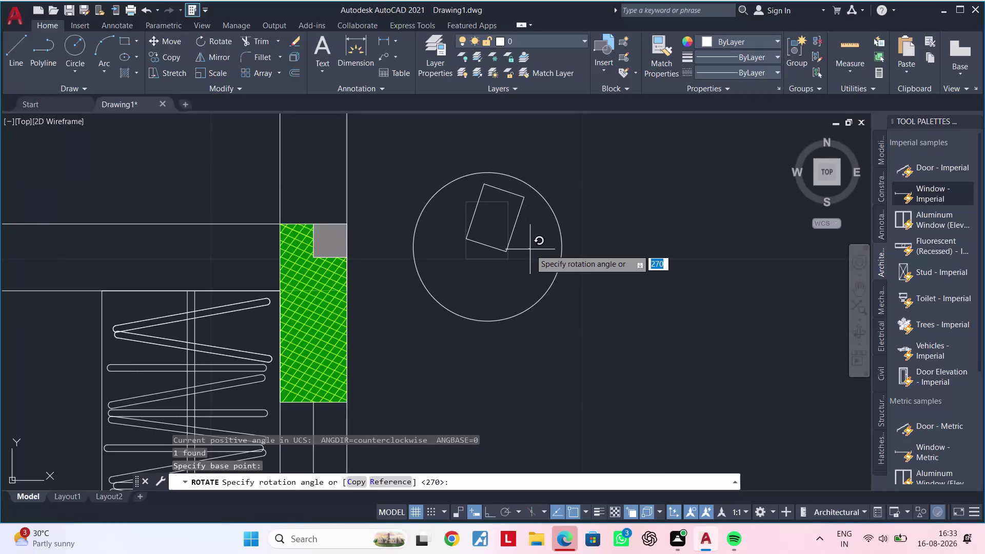
Rotate the small rectangle 270° and move it toward the circle's centre.
click(530, 249)
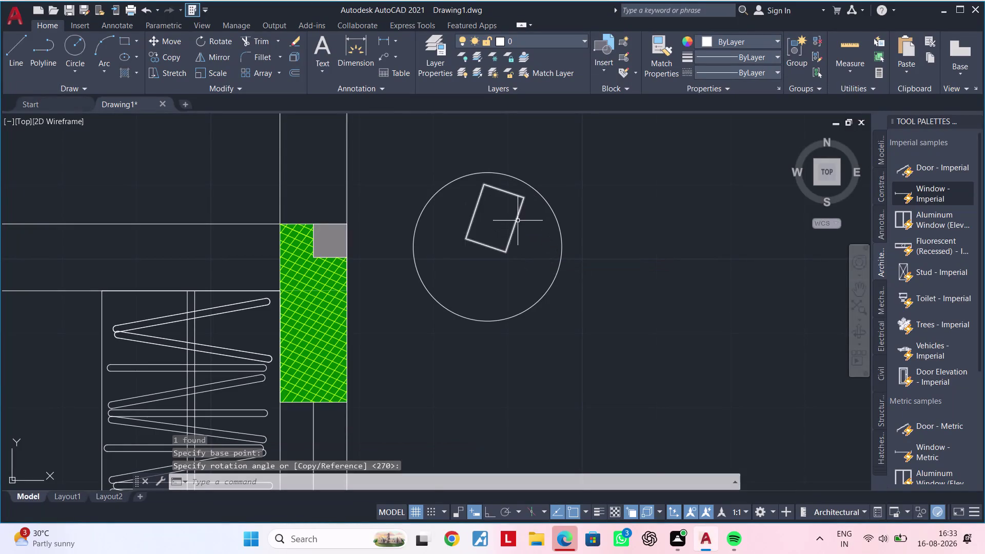
click(518, 220)
text(m)
key(space)
click(522, 244)
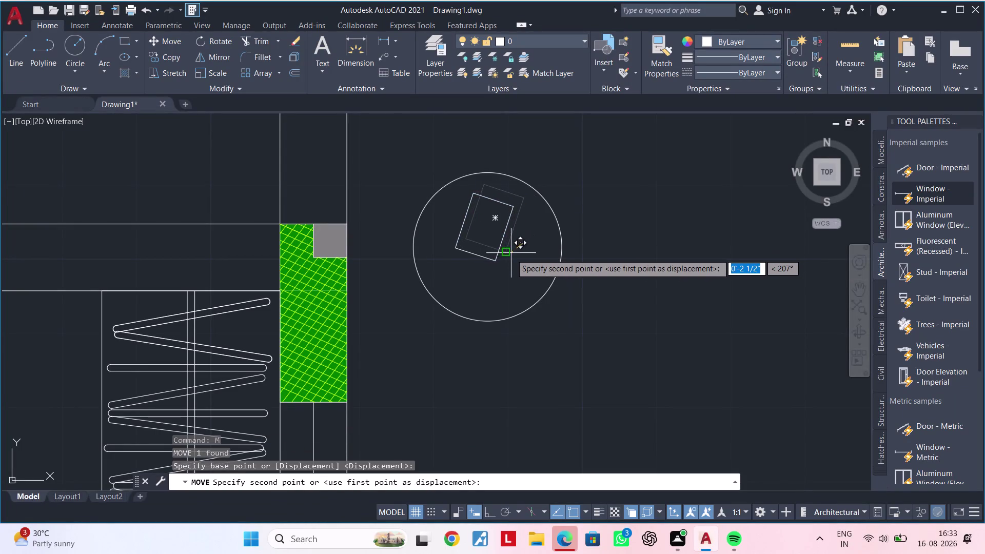
click(509, 258)
key(Escape)
key(Escape)
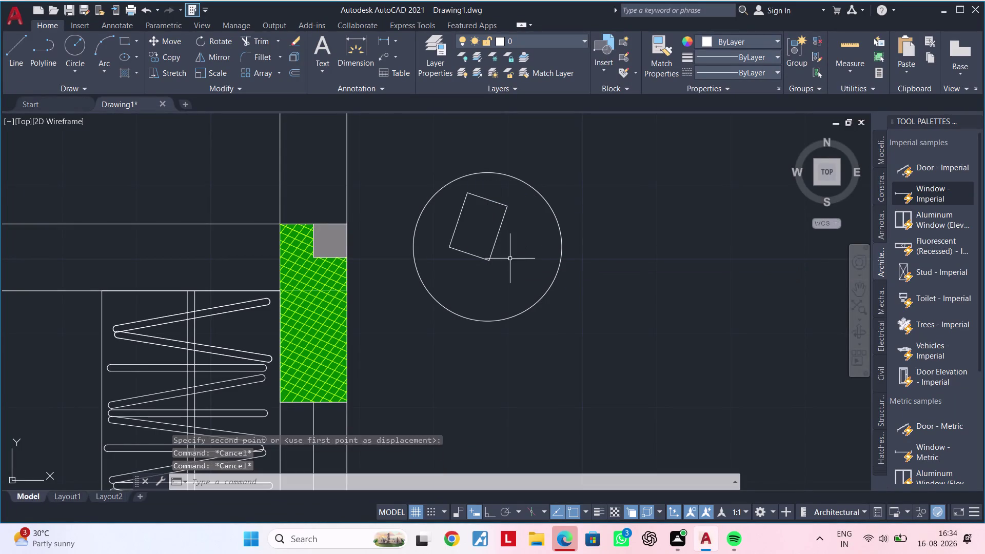
key(Escape)
key(Escape)
key(Escape)
Move the tilted rectangle slightly lower inside the circle.
middle_drag(511, 258, 498, 309)
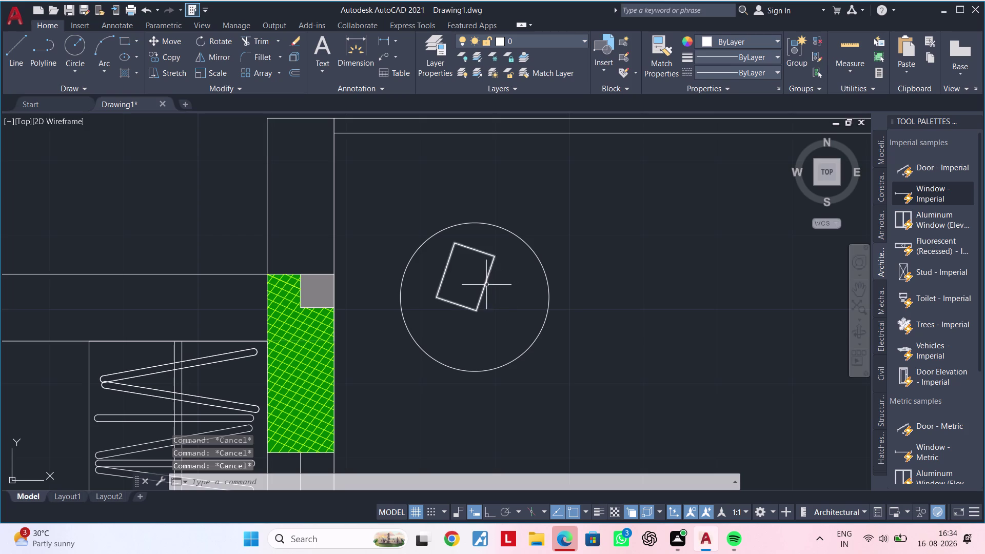
click(487, 285)
key(n)
key(Escape)
key(Escape)
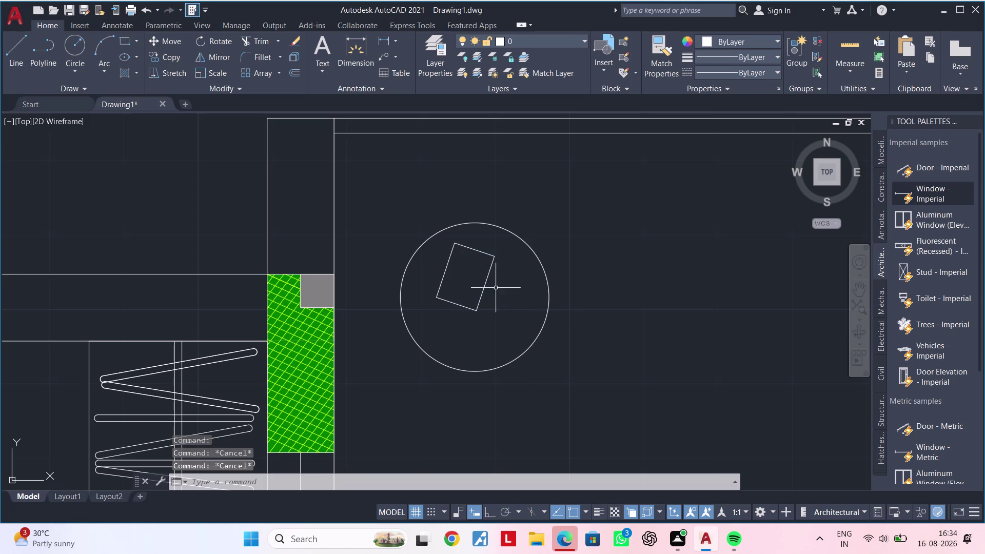
click(485, 287)
text(m)
key(space)
click(502, 298)
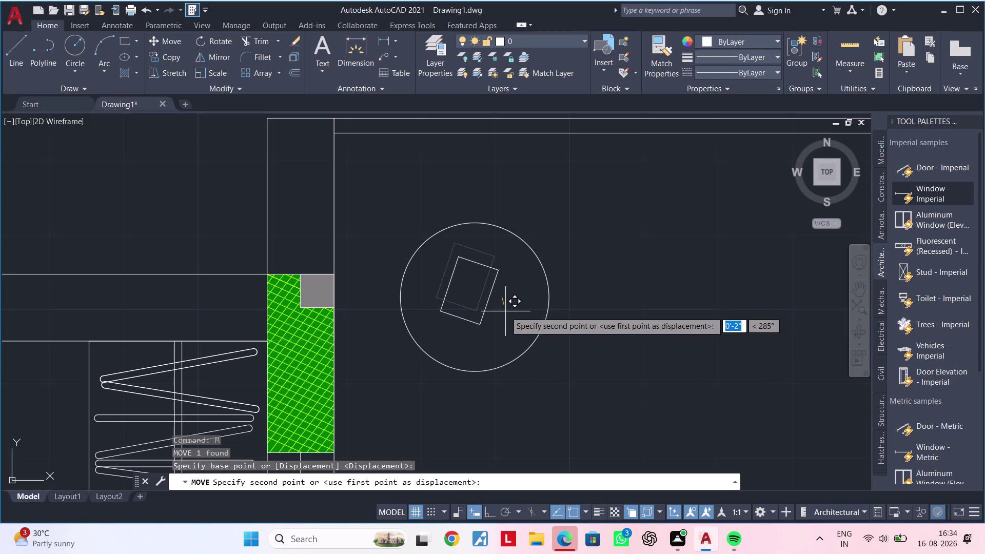
click(505, 312)
key(Escape)
key(Escape)
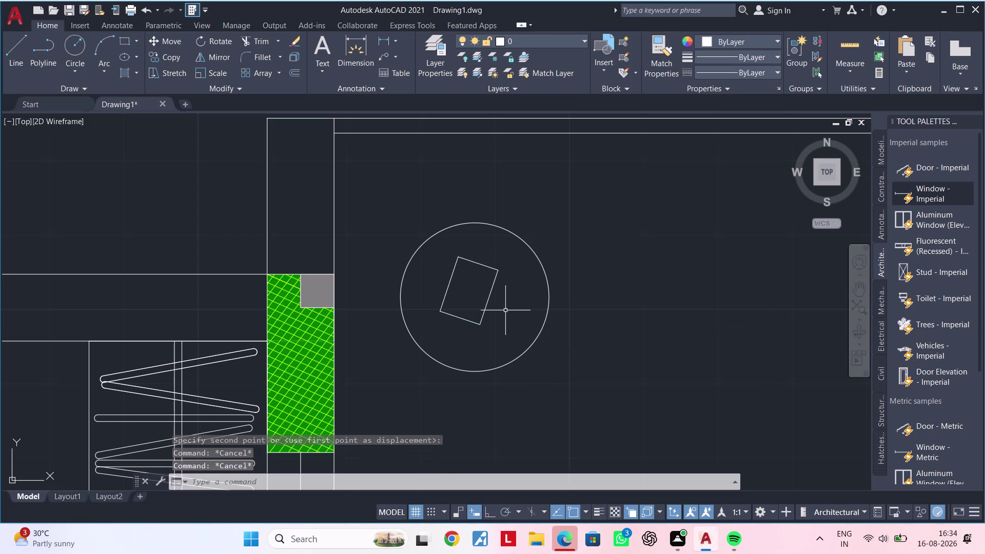
Draw a vertical line from the circle's top down to the rectangle.
key(l)
key(space)
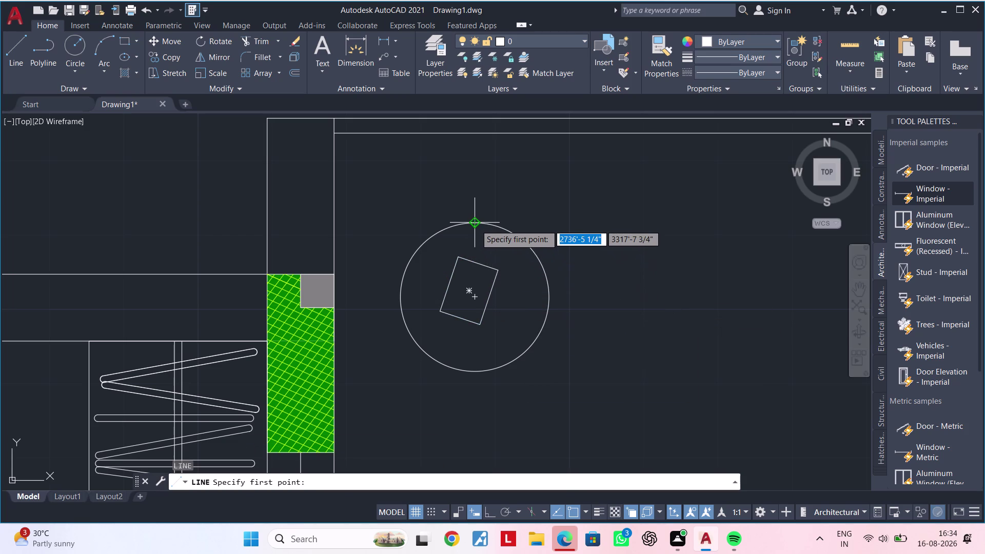
click(475, 226)
click(474, 259)
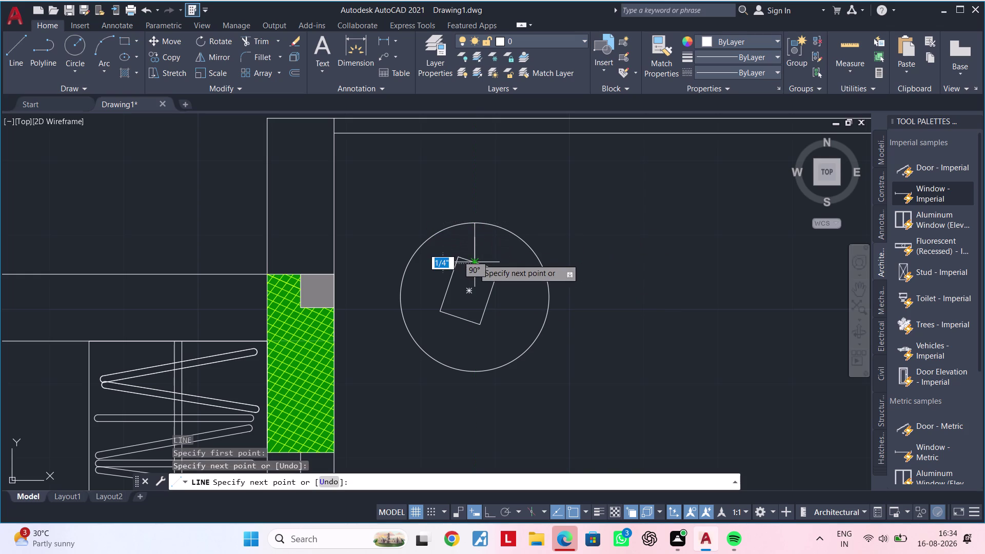
key(Escape)
Draw a slanted line from the circle's upper left to the rectangle.
key(Escape)
key(space)
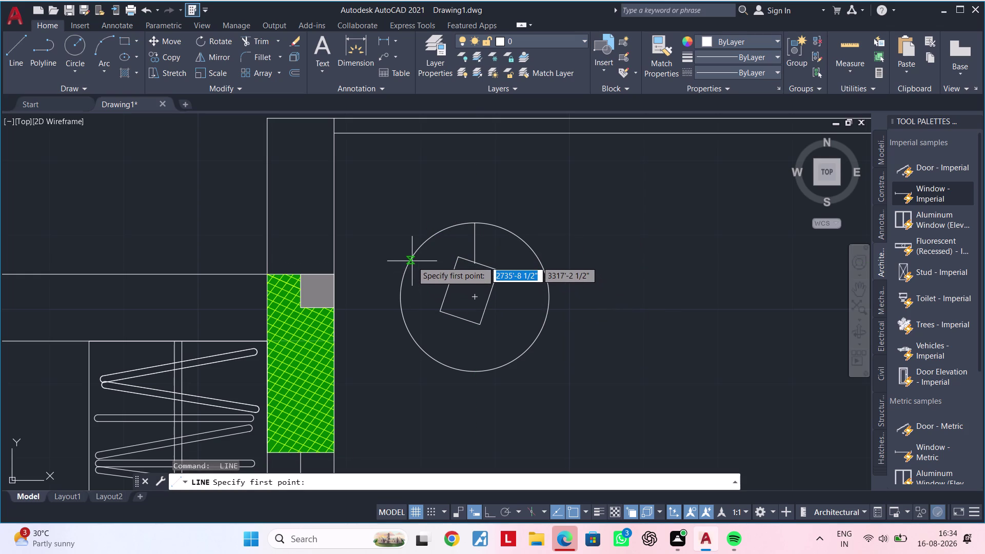
click(412, 261)
click(448, 281)
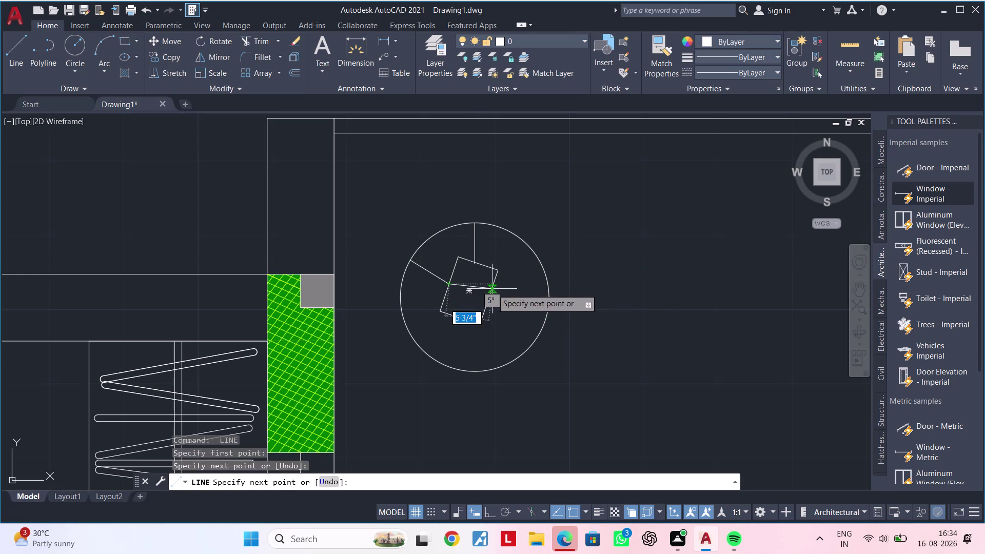
key(Escape)
key(Escape)
key(Escape)
key(Escape)
key(Escape)
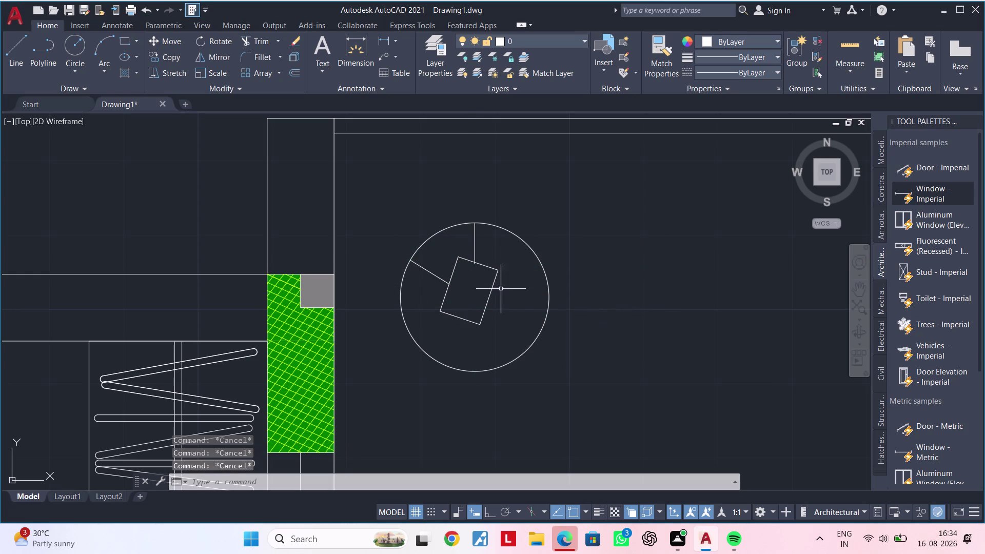
scroll(up, 3)
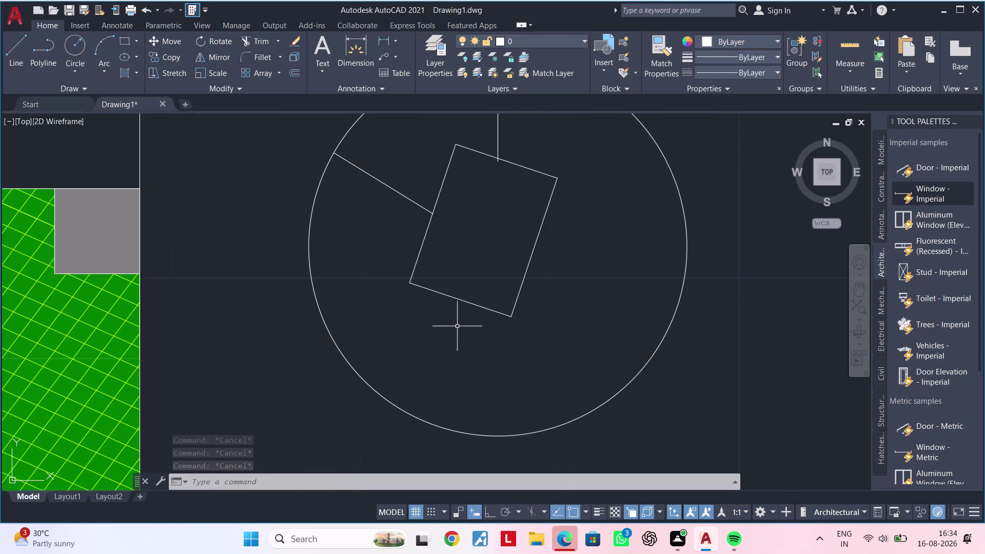
scroll(down, 3)
middle_drag(458, 348, 458, 364)
key(Escape)
key(Escape)
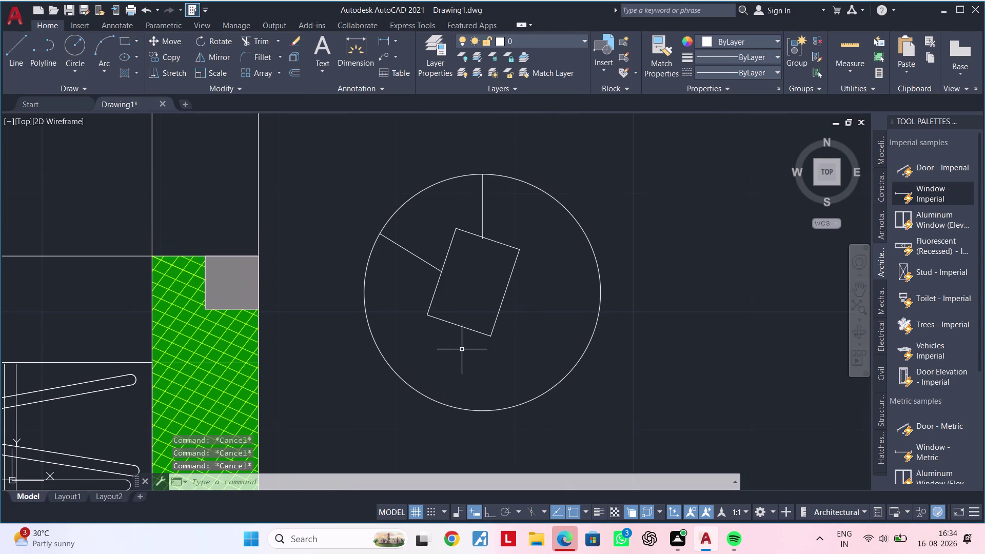
key(s)
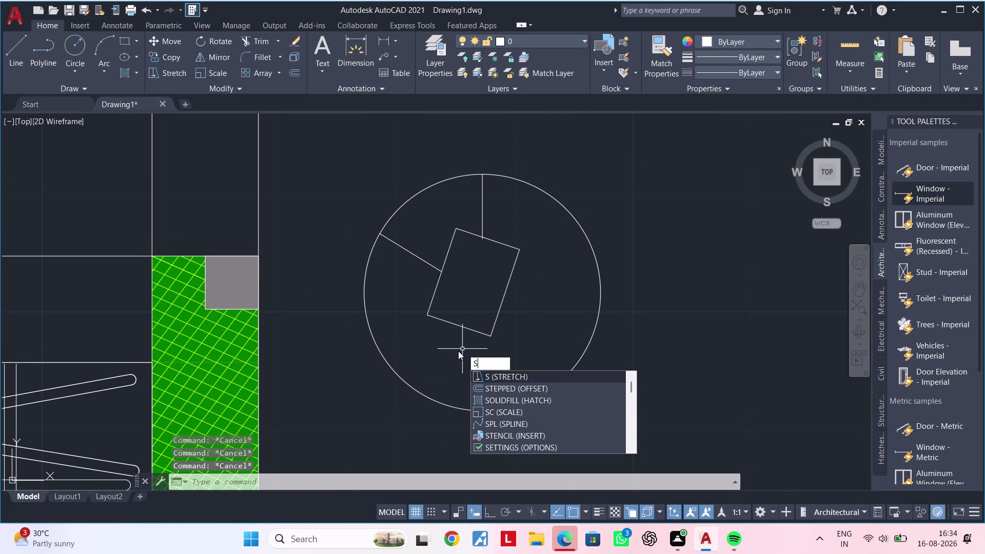
key(p)
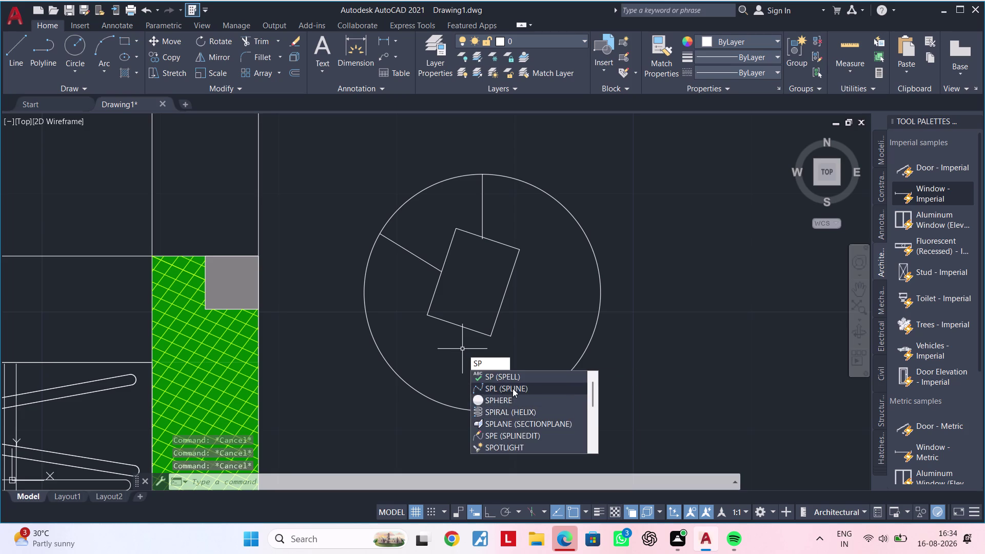
click(513, 388)
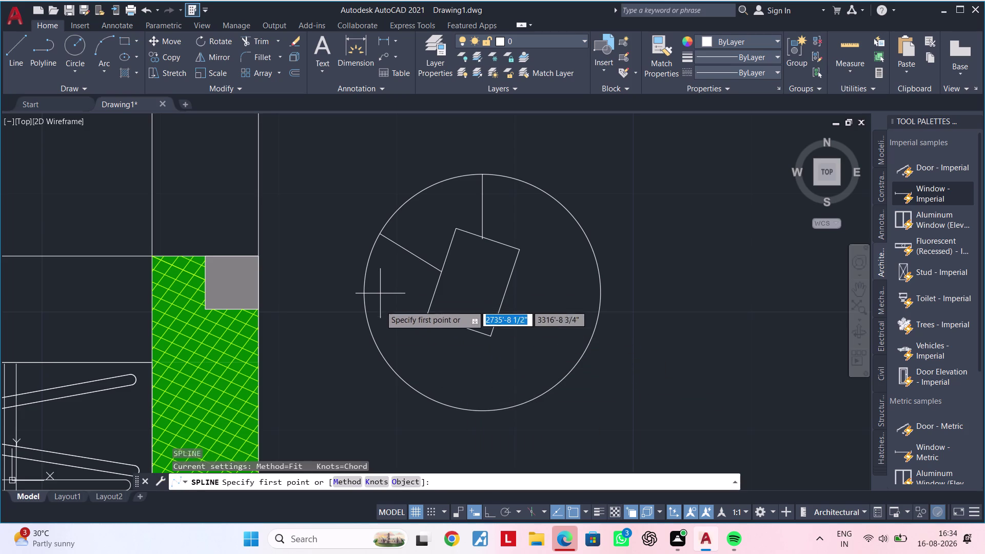
click(387, 388)
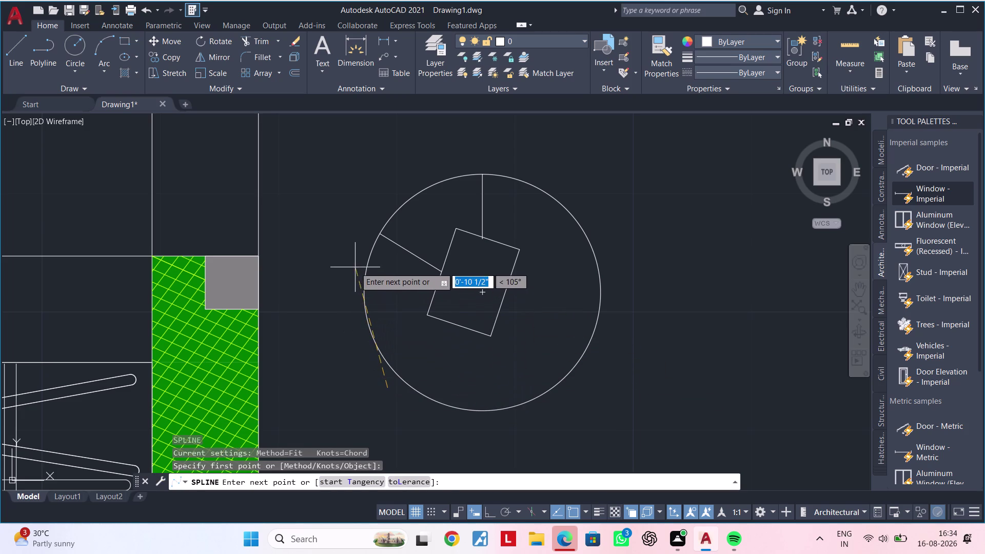
click(355, 268)
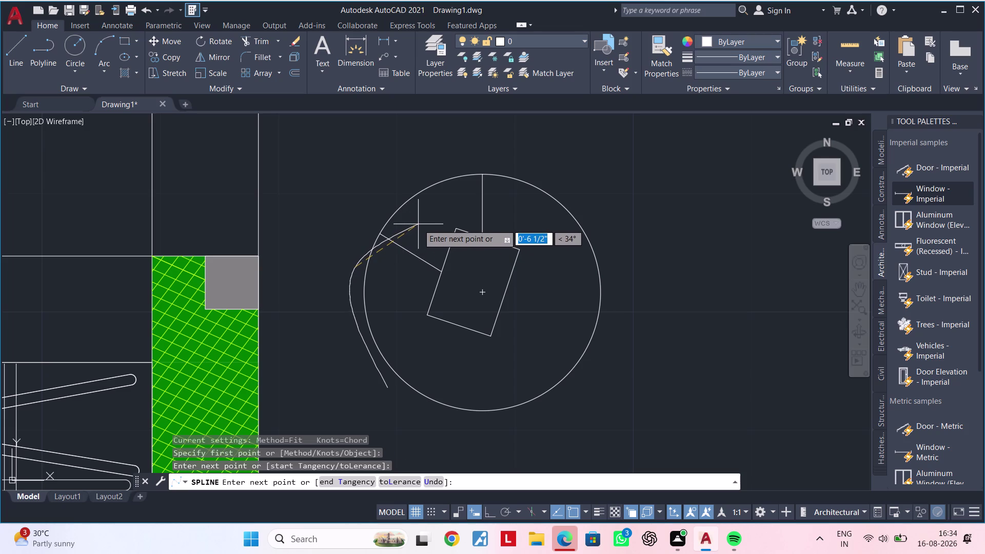
click(418, 224)
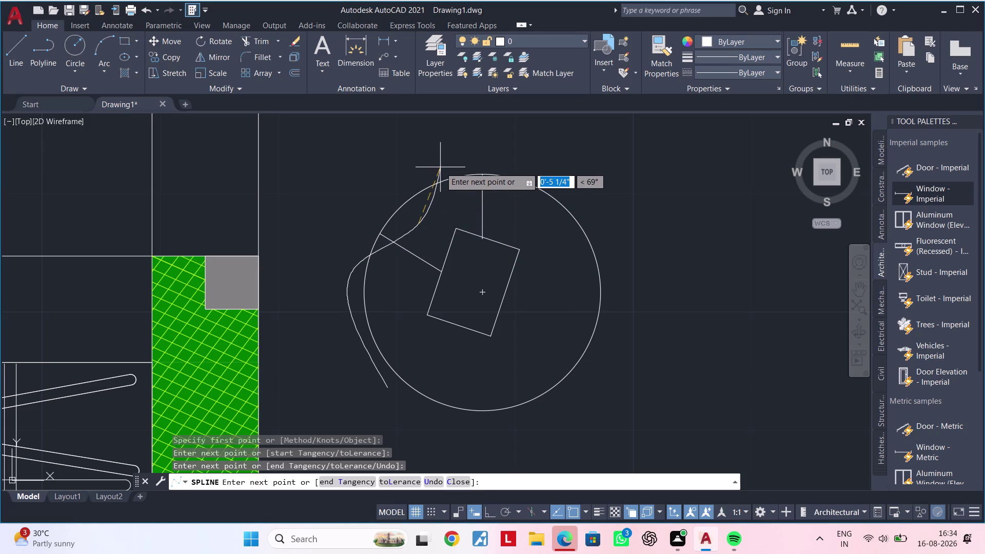
click(440, 167)
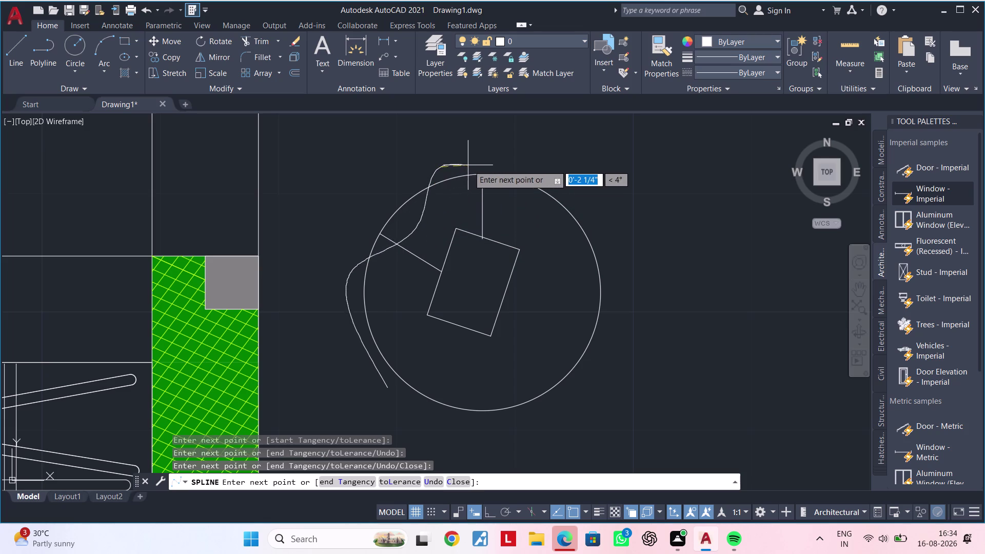
click(510, 170)
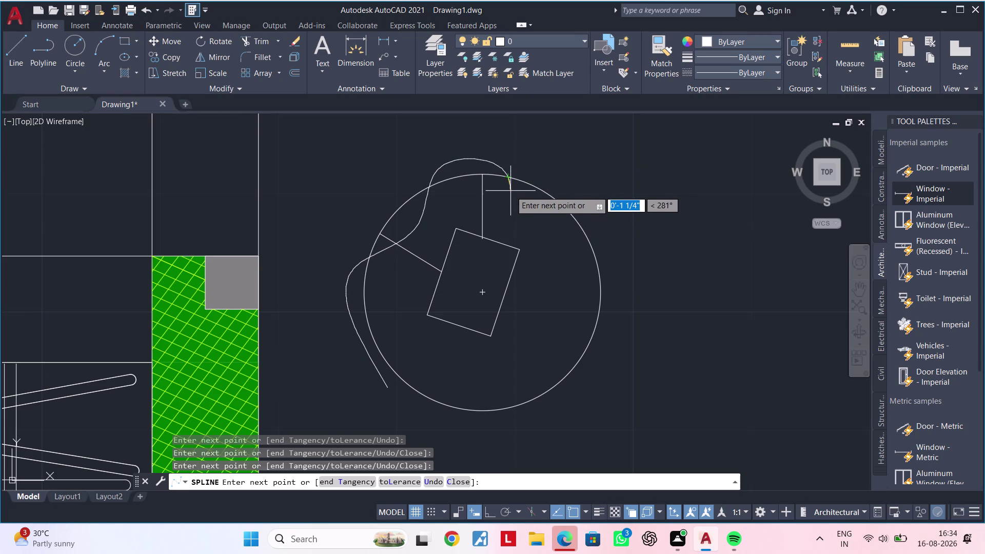
click(510, 189)
key(Escape)
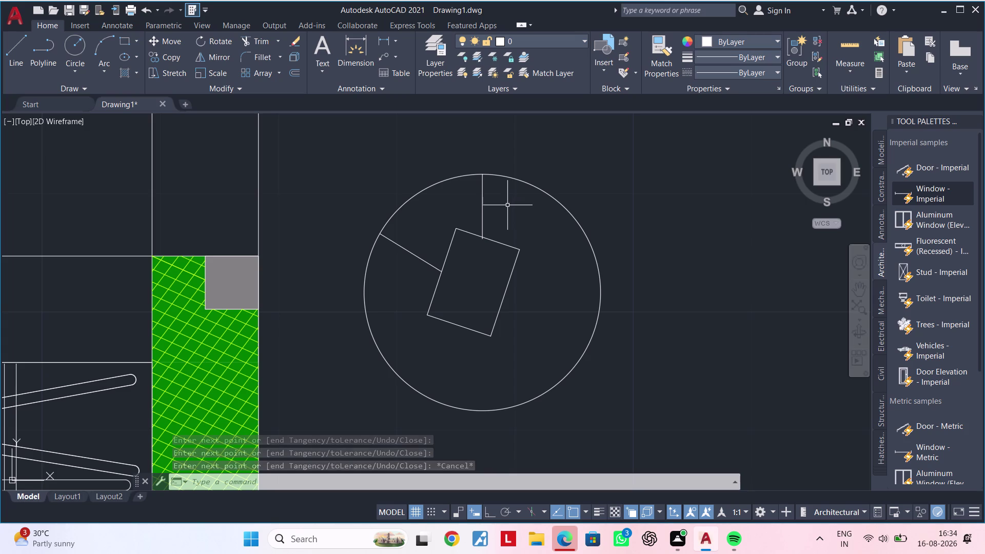
key(Escape)
key(Escape)
Start a spline below the circle and run it up the circle's left side.
key(Escape)
key(s)
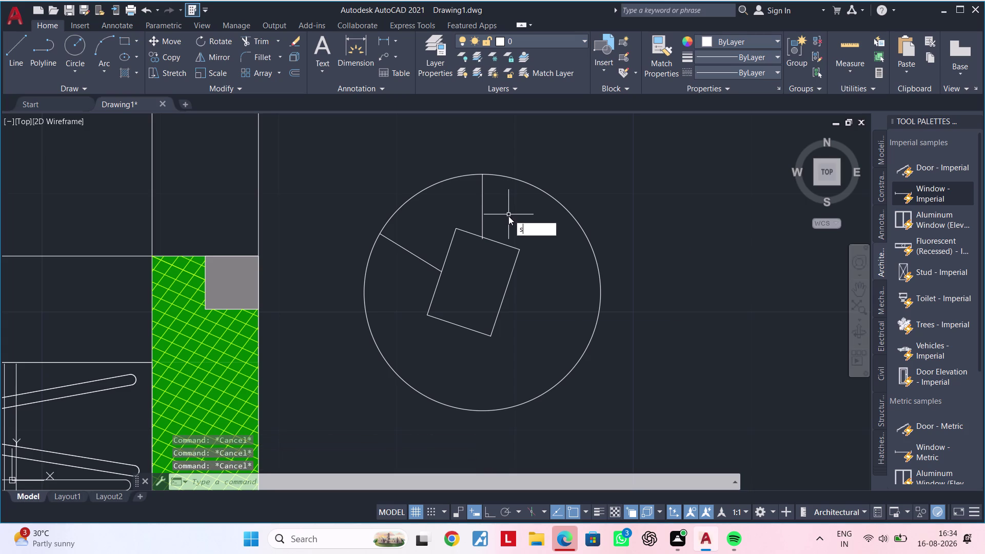
key(p)
click(530, 253)
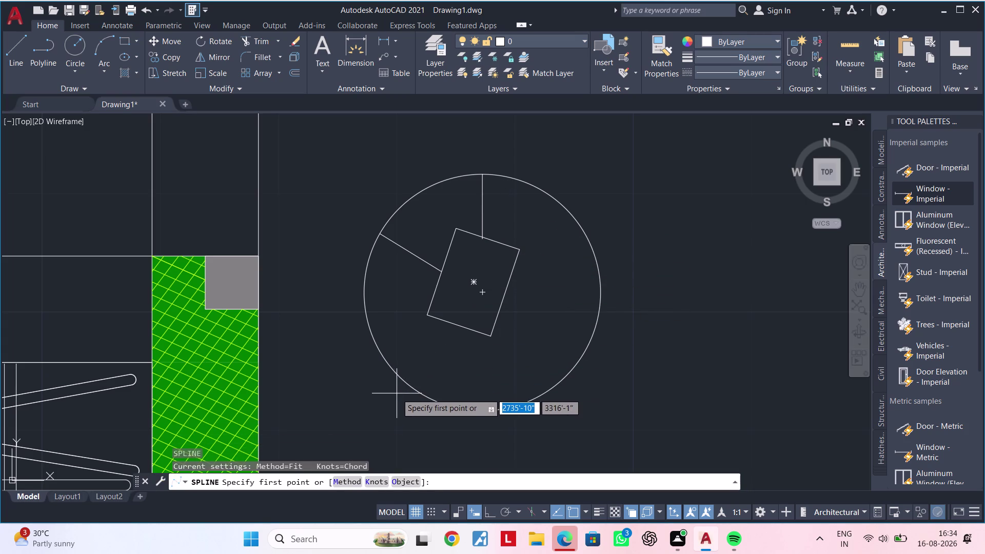
click(398, 393)
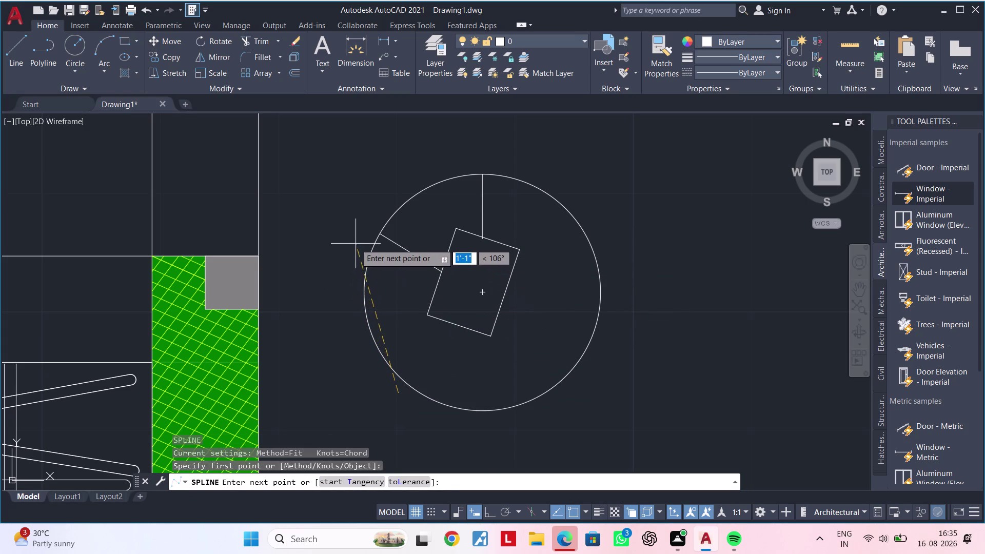
click(356, 244)
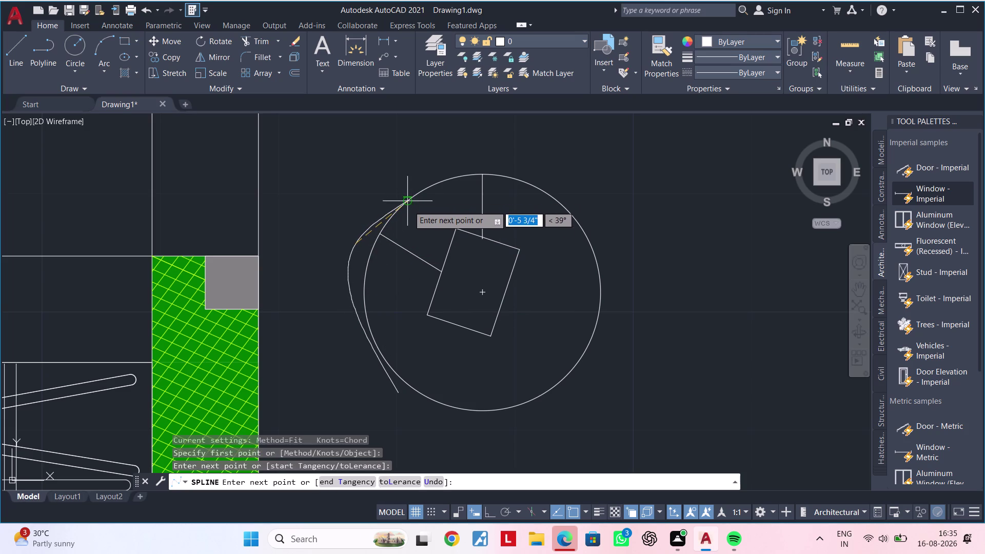
click(409, 214)
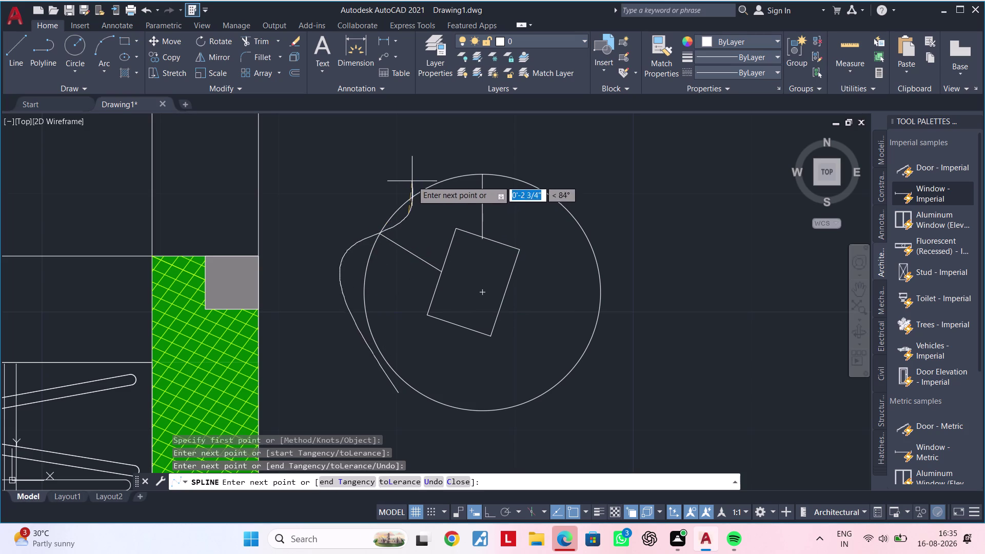
click(415, 169)
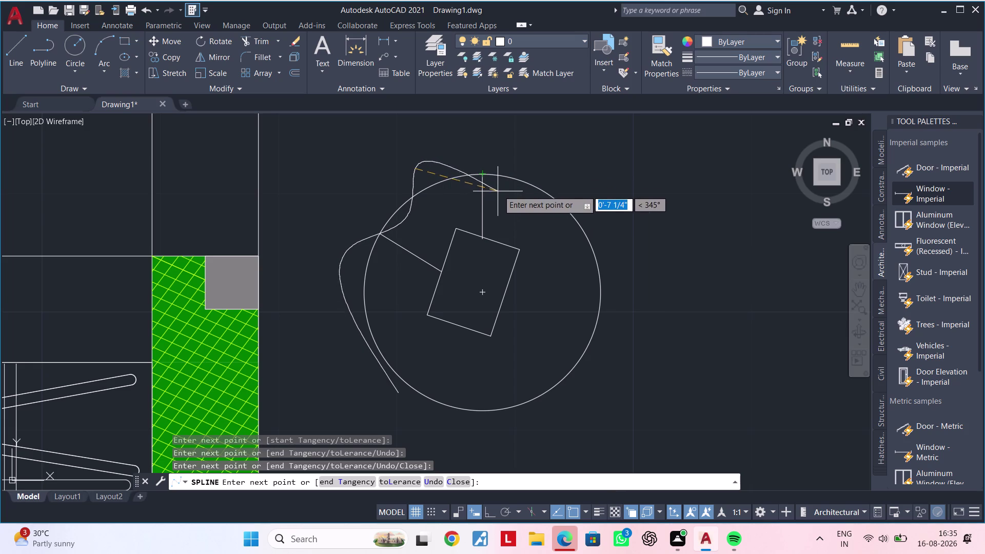
Continue the spline across the circle's top to the upper right and finish it.
click(506, 196)
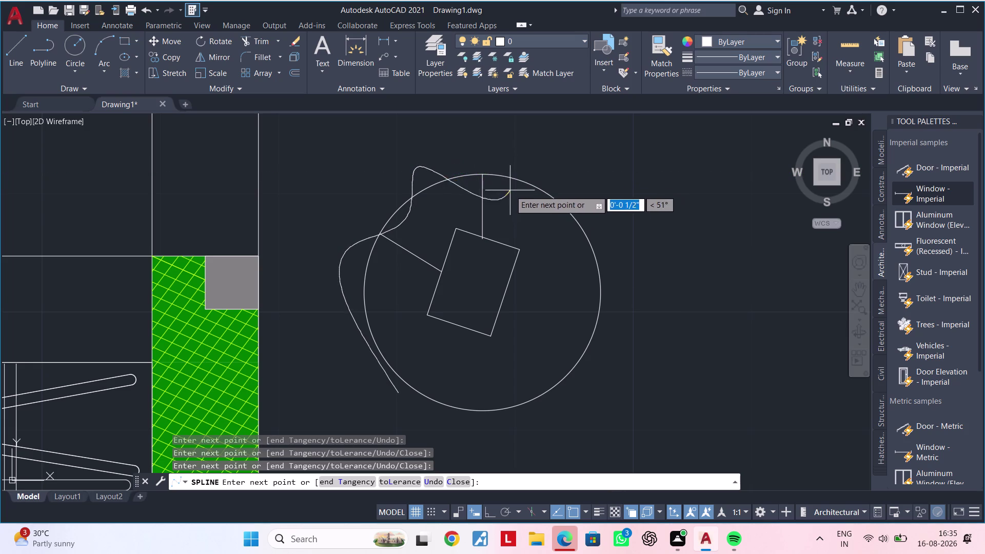
click(543, 179)
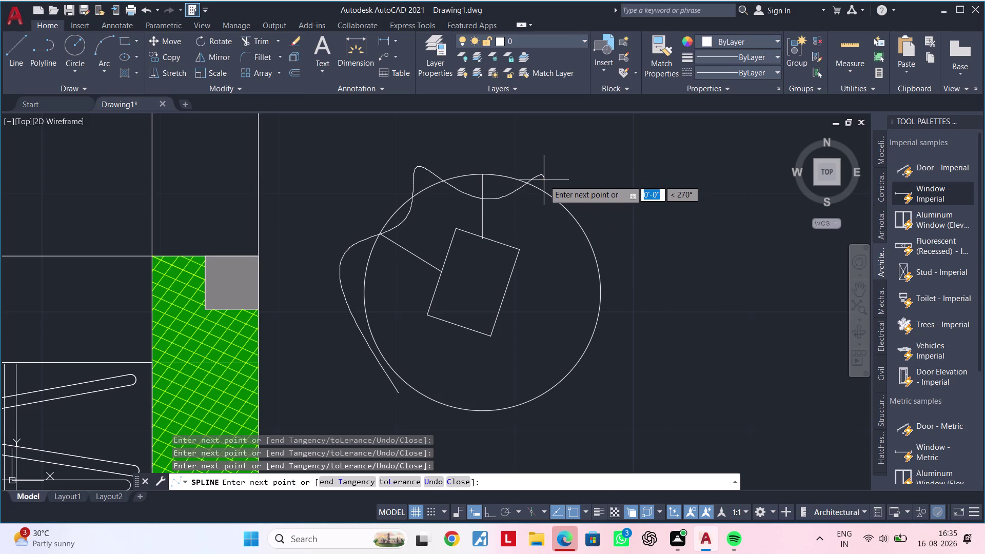
key(Return)
key(Escape)
key(Escape)
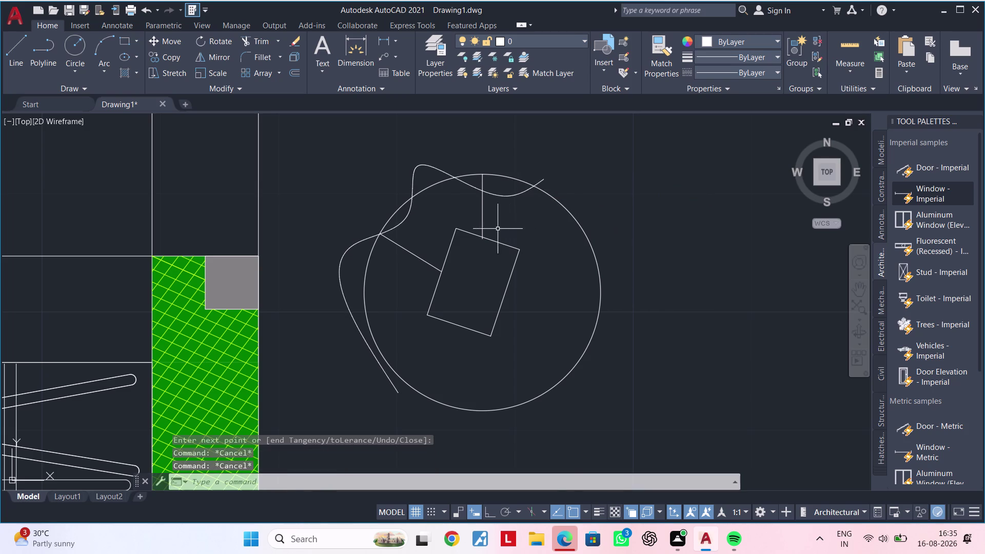
scroll(down, 3)
Select the spline and drag its bottom end point onto the circle.
middle_drag(471, 237, 458, 246)
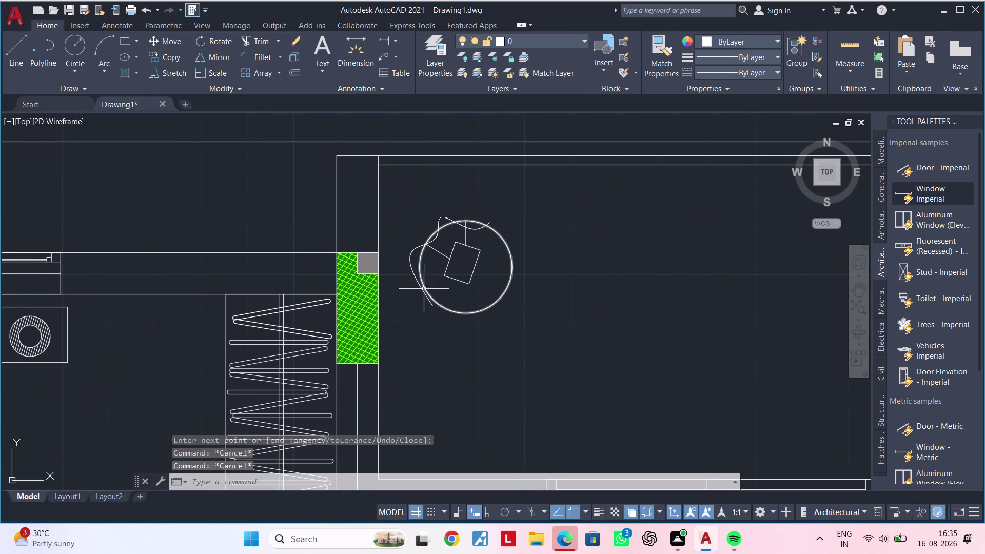
scroll(up, 3)
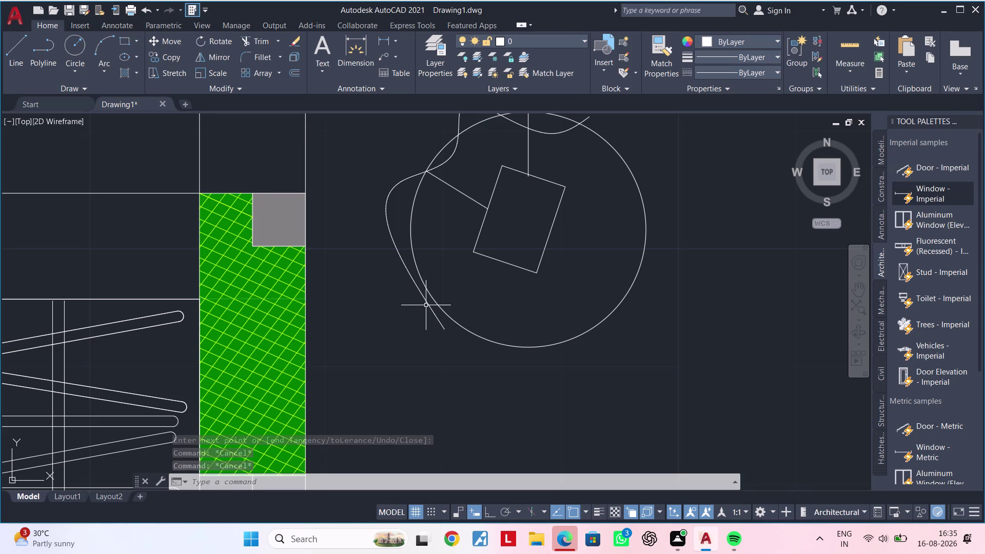
scroll(up, 3)
click(457, 349)
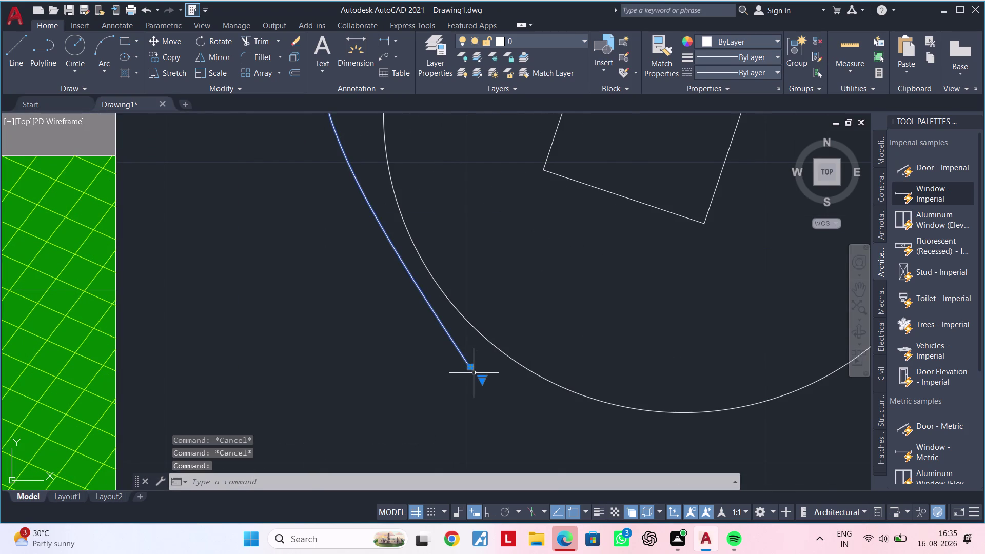
click(473, 370)
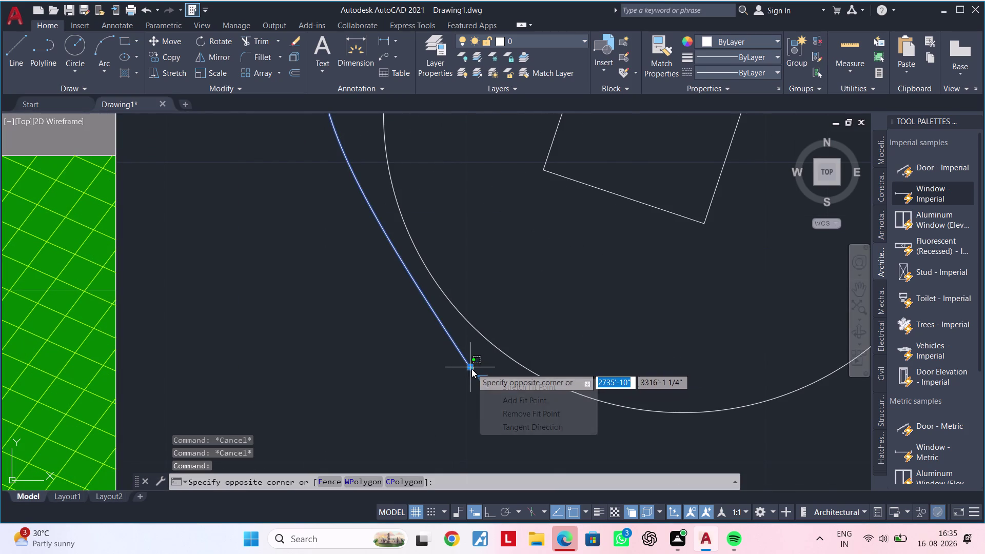
click(472, 369)
click(484, 380)
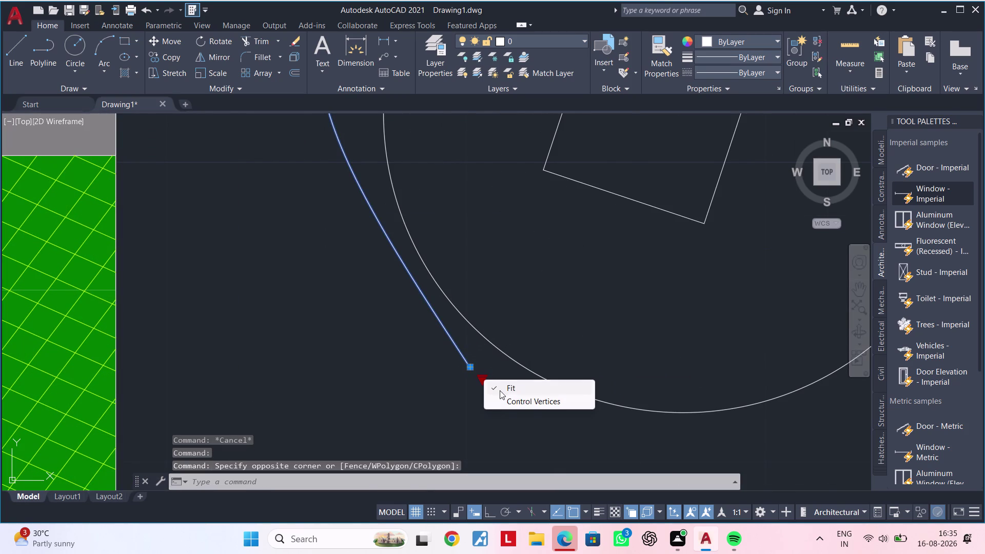
click(478, 367)
drag(469, 367, 487, 347)
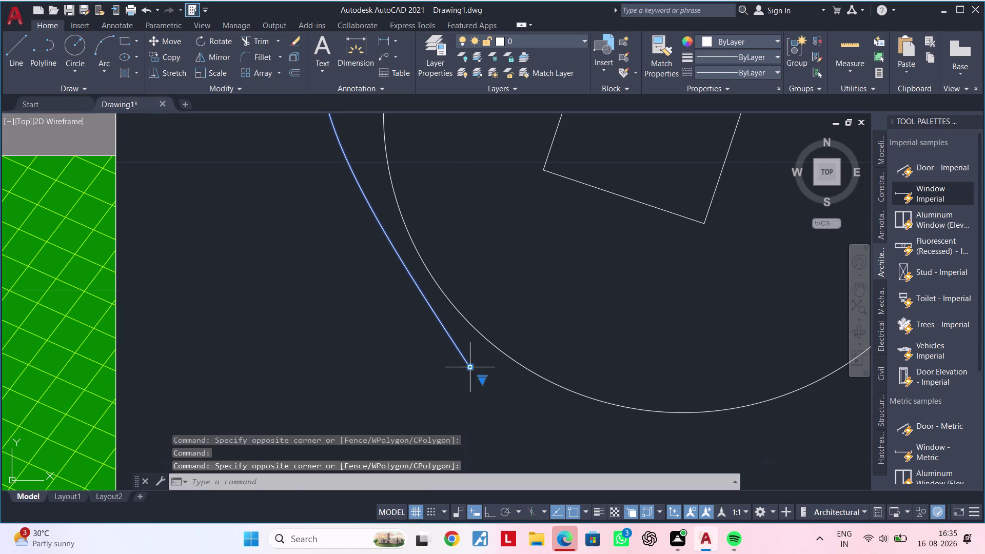
drag(470, 370, 489, 352)
click(489, 352)
scroll(down, 3)
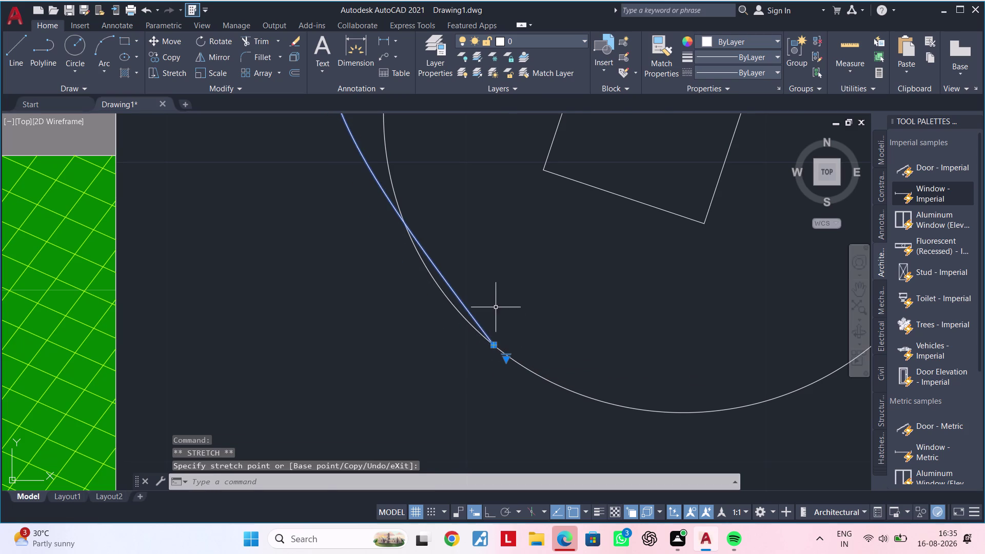
scroll(down, 3)
middle_drag(497, 297, 483, 358)
Move the spline's left and upper-left fit points onto the circle's edge.
click(430, 242)
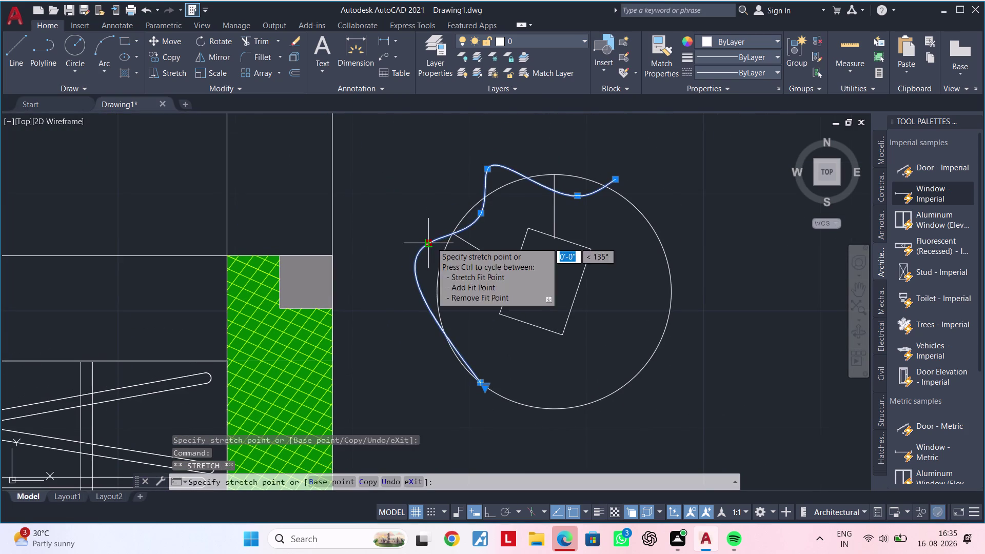
click(414, 289)
middle_drag(458, 286, 456, 314)
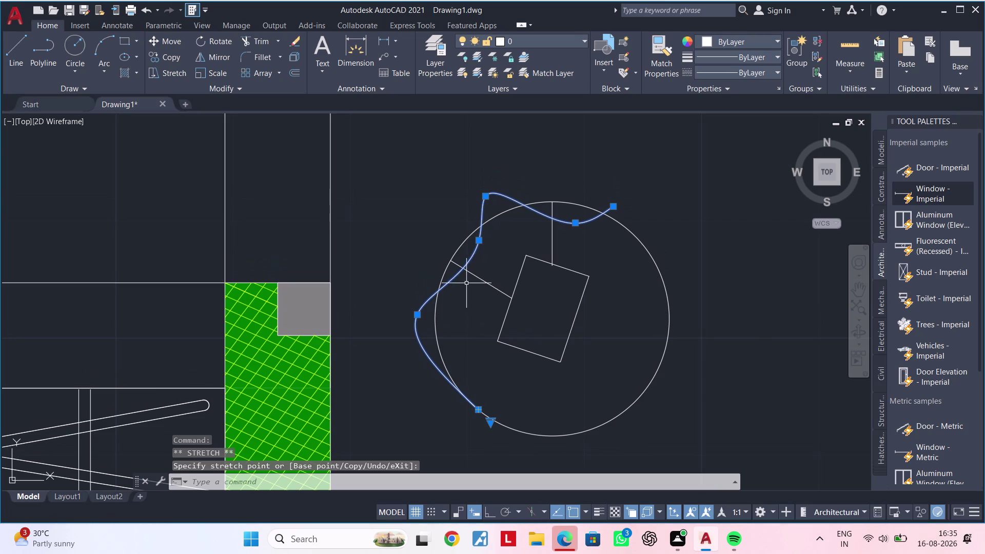
scroll(up, 3)
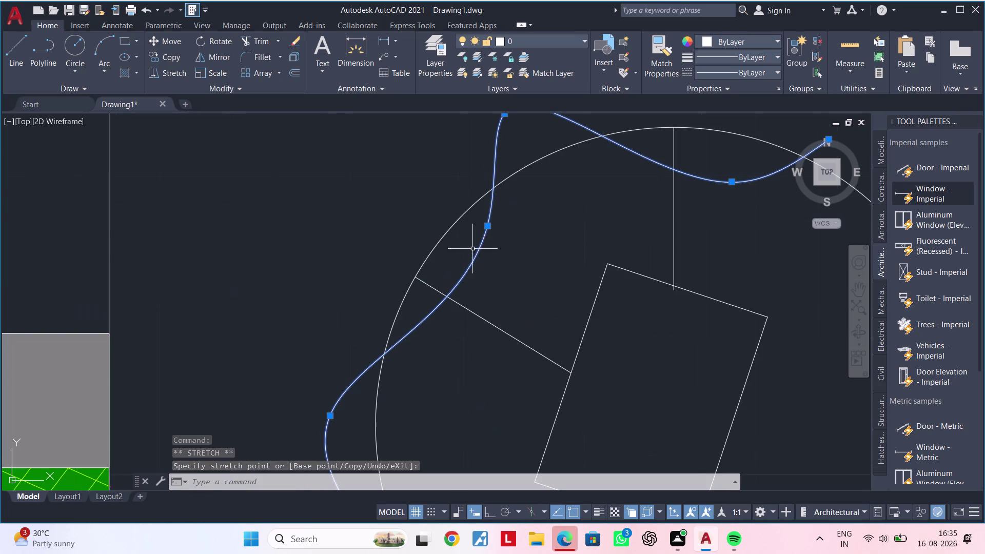
click(488, 228)
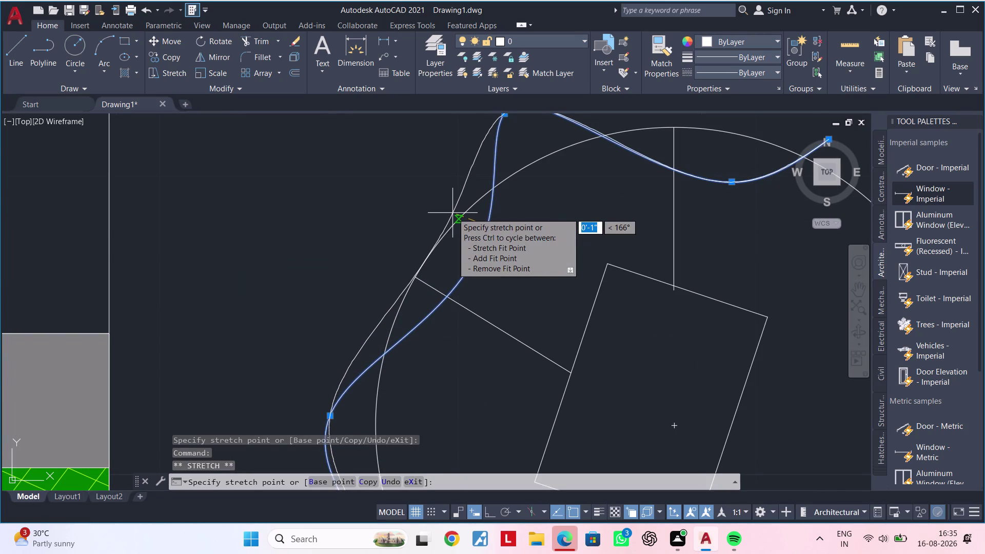
click(453, 213)
scroll(down, 3)
middle_drag(502, 237, 503, 263)
middle_drag(500, 259, 480, 282)
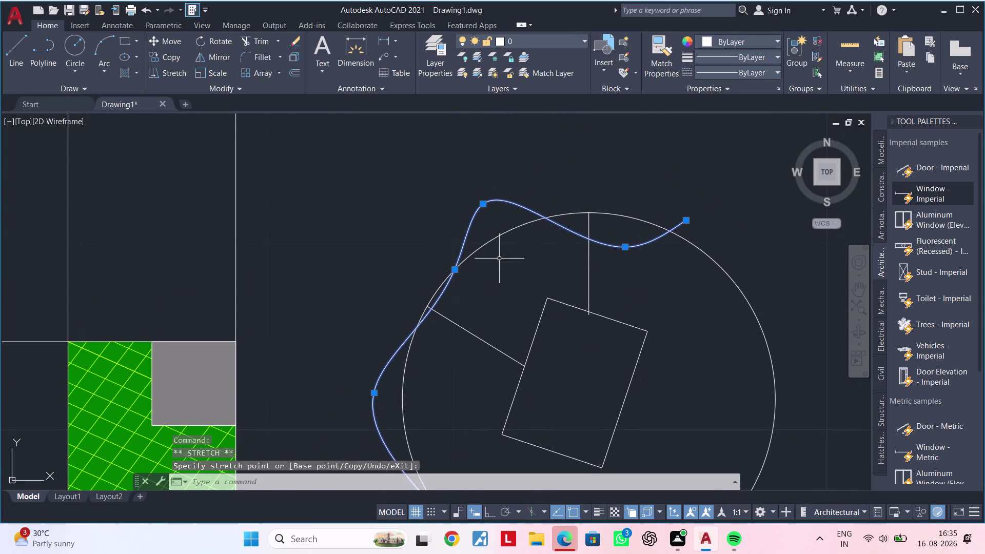
Lower the top fit point, raise the right dip, and set the right end on the circle.
click(484, 204)
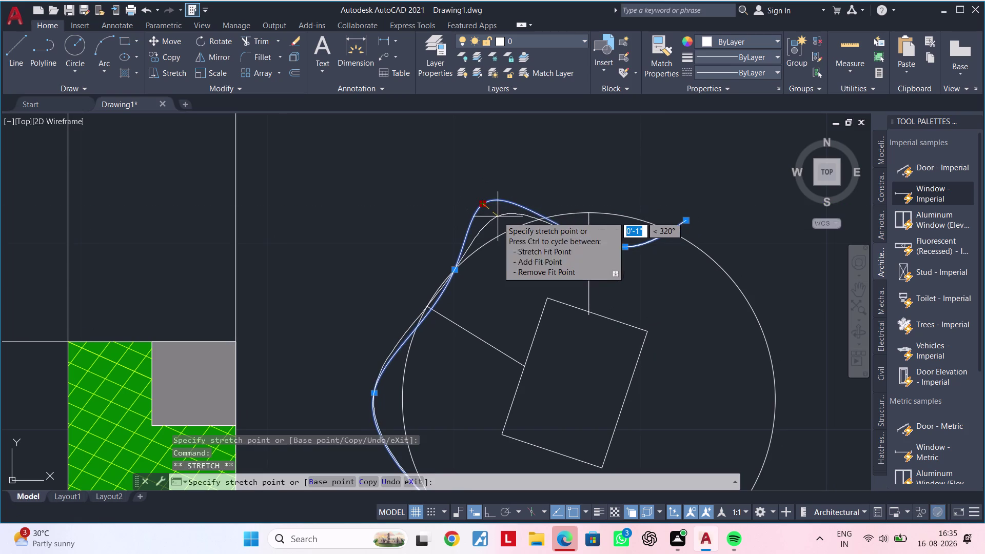
click(500, 221)
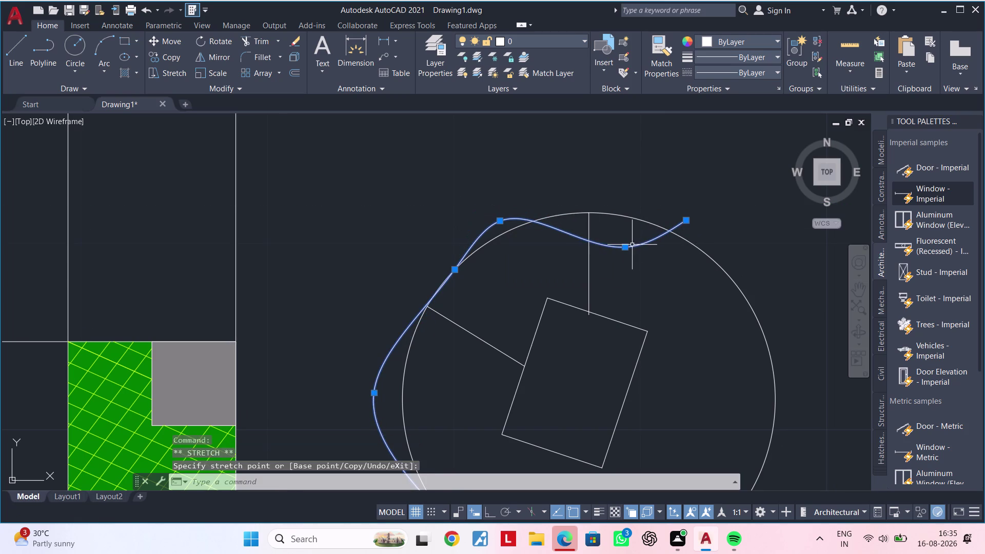
click(622, 245)
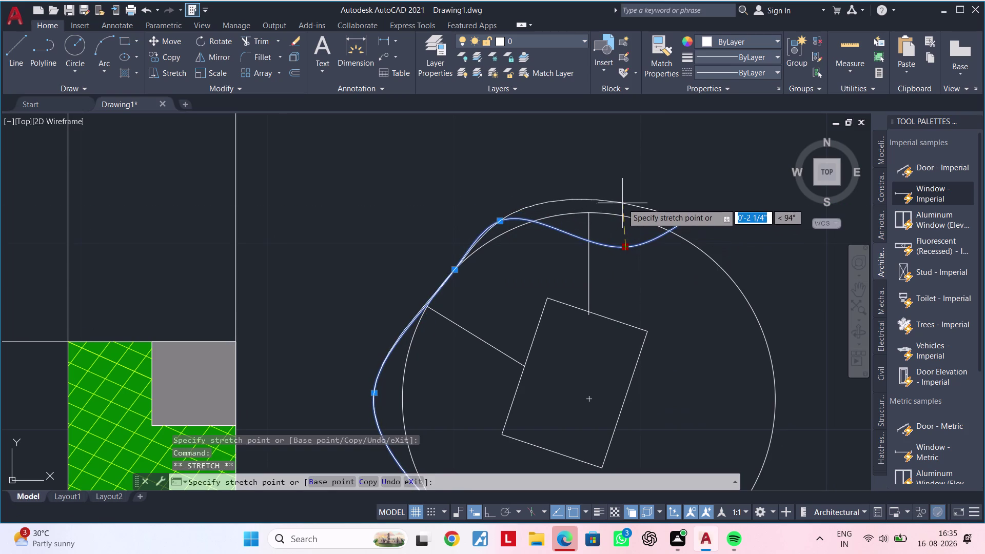
click(622, 201)
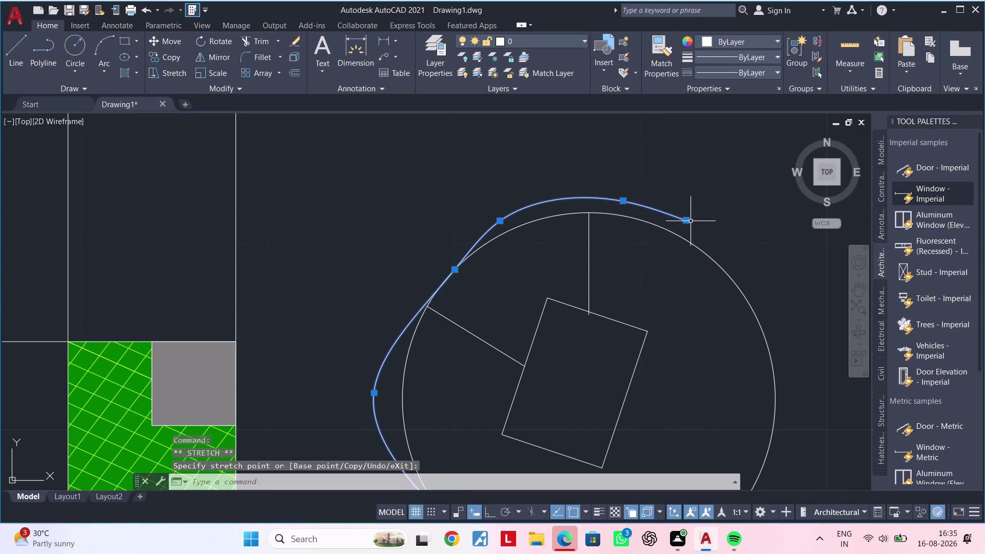
click(686, 220)
click(679, 233)
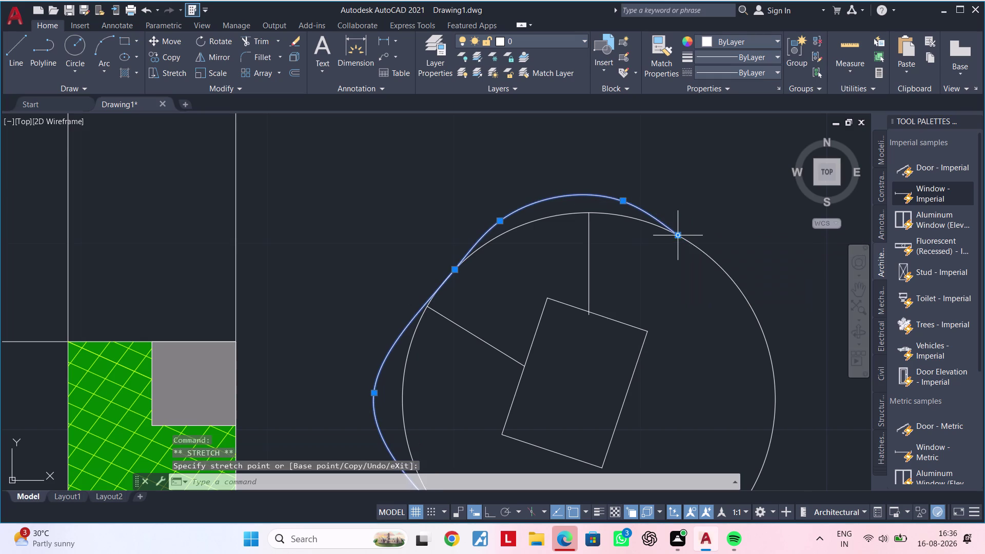
scroll(down, 3)
middle_drag(669, 252, 726, 231)
scroll(down, 3)
middle_drag(702, 249, 647, 228)
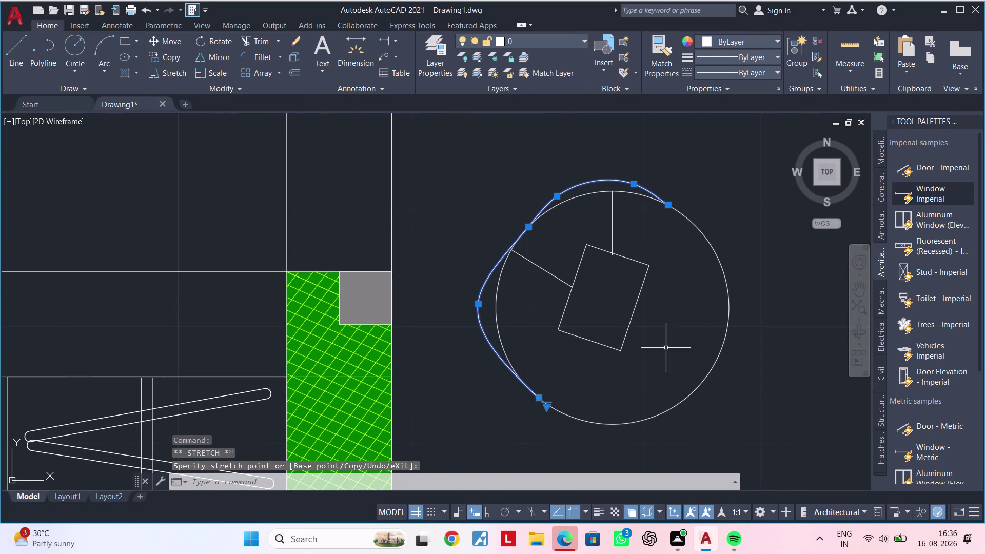
Check the reshaped spline within the room and deselect it.
click(479, 303)
click(484, 306)
scroll(up, 3)
scroll(down, 3)
middle_drag(554, 363, 520, 373)
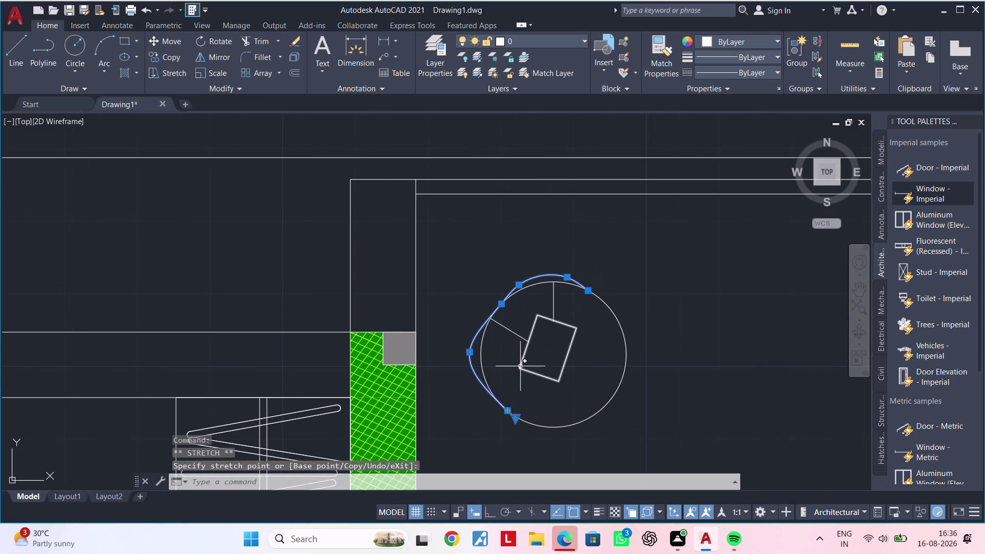
key(Escape)
scroll(down, 3)
middle_drag(534, 375, 492, 335)
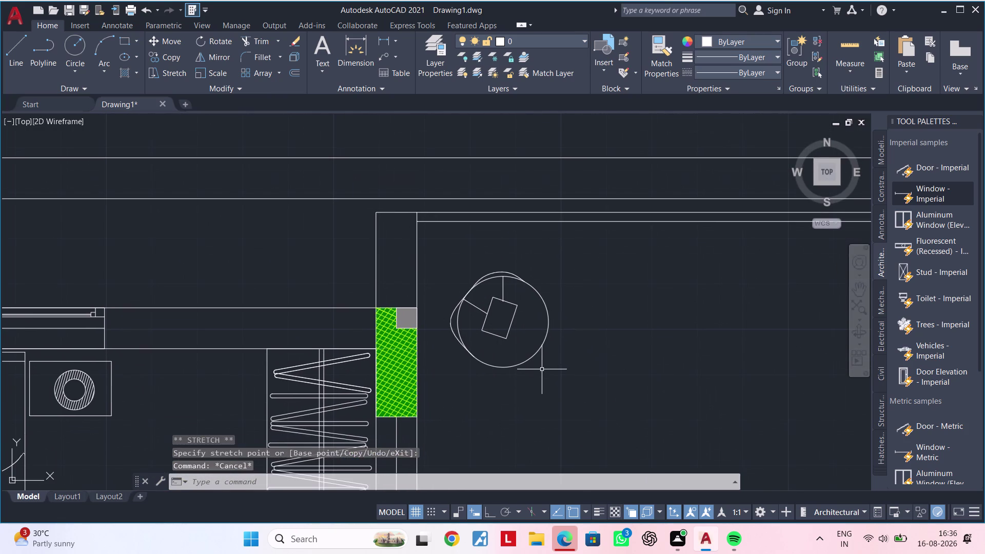
middle_drag(517, 342, 512, 400)
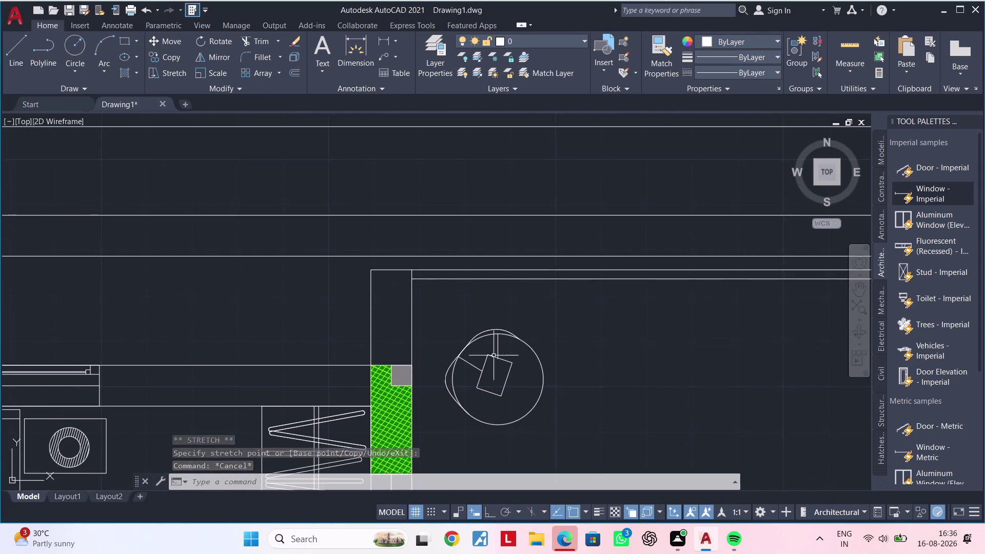
Zoom in on the symbol and cancel the SPELL check triggered by typing SP.
scroll(up, 3)
middle_drag(470, 349, 503, 303)
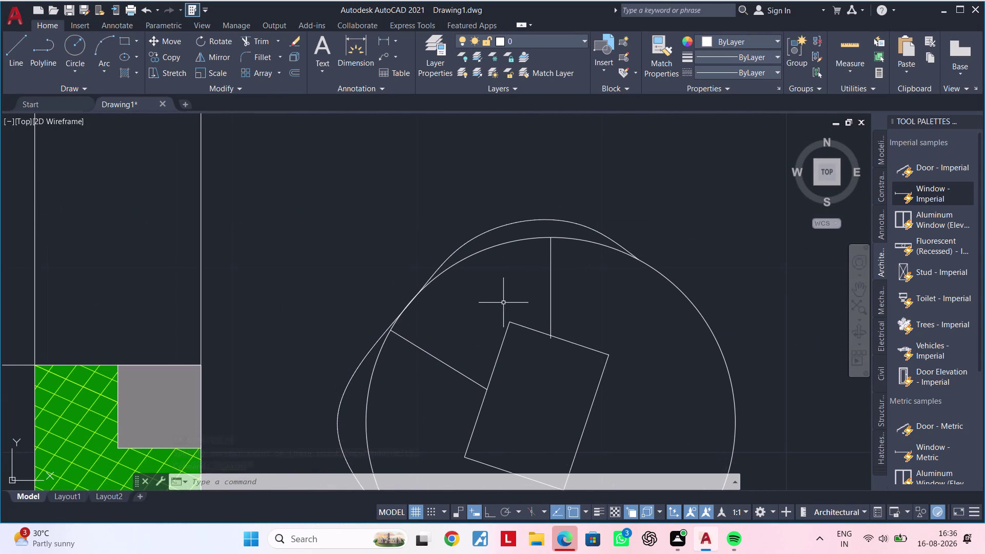
scroll(down, 3)
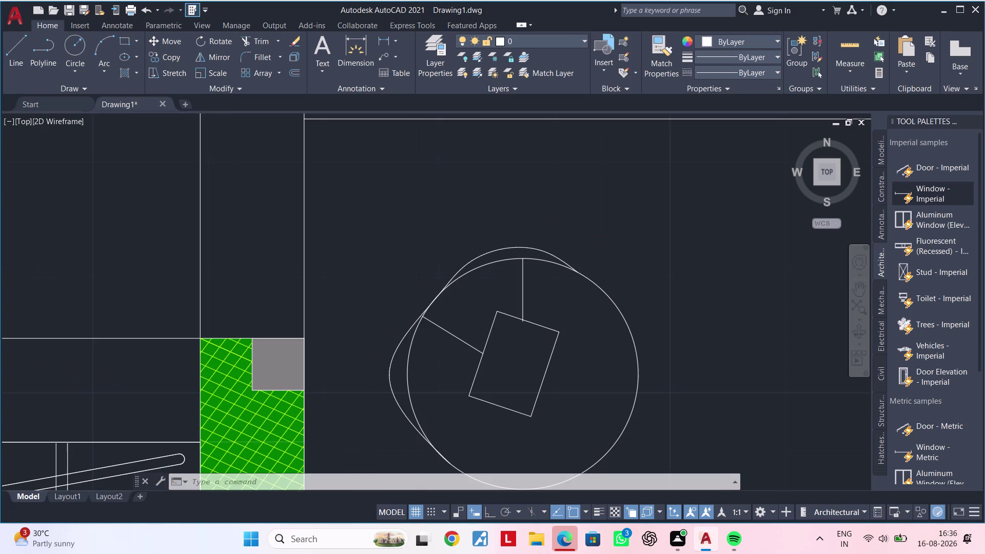
scroll(down, 3)
middle_drag(478, 294, 479, 276)
scroll(up, 3)
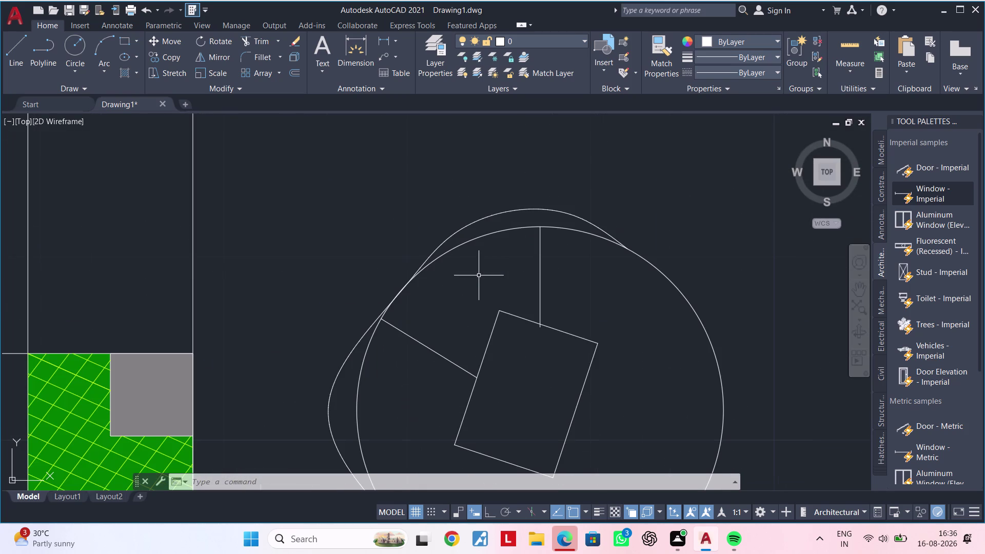
key(s)
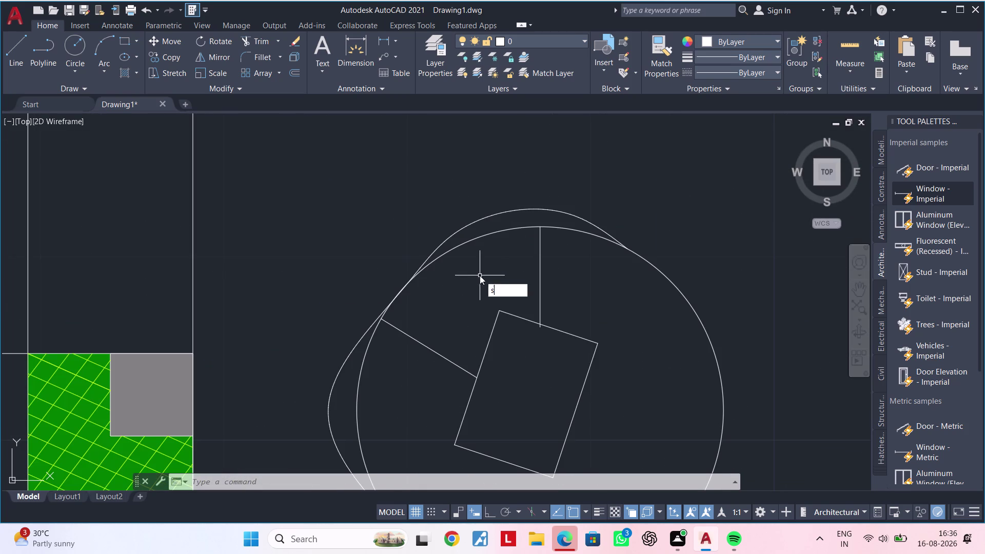
text(p)
key(space)
key(Escape)
key(Escape)
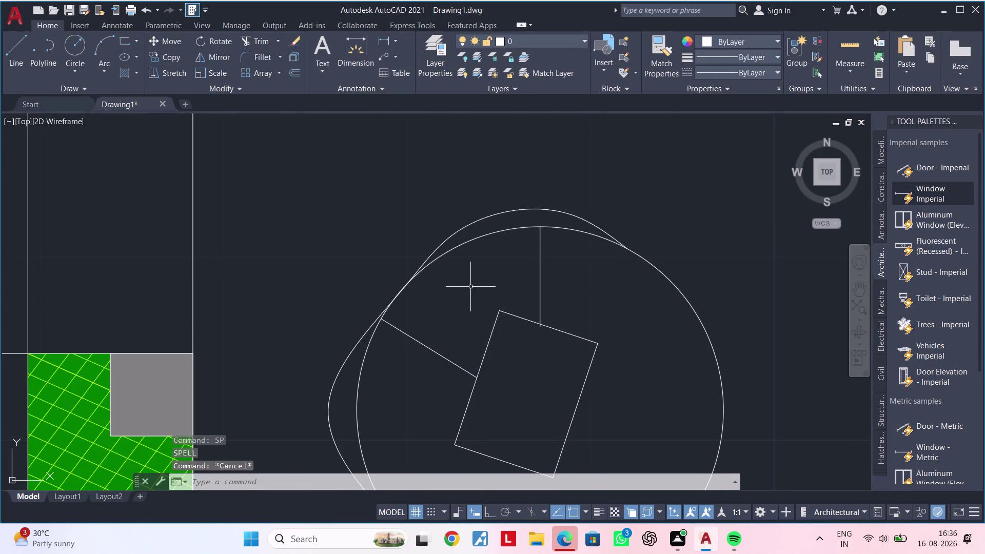
Retype SP and pick SPLINE from the autocomplete suggestions.
key(s)
key(p)
key(Return)
key(Return)
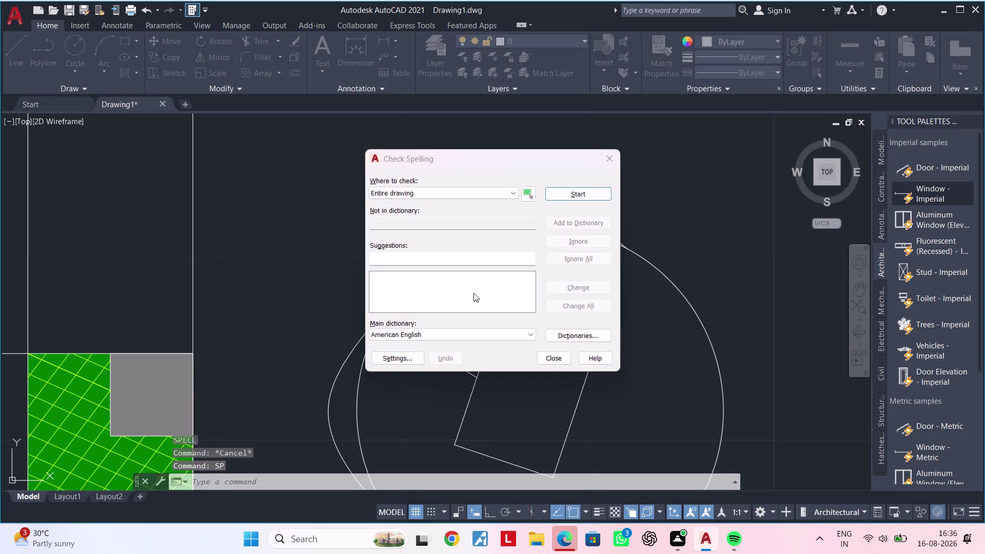
key(Escape)
key(Escape)
key(Escape)
key(Escape)
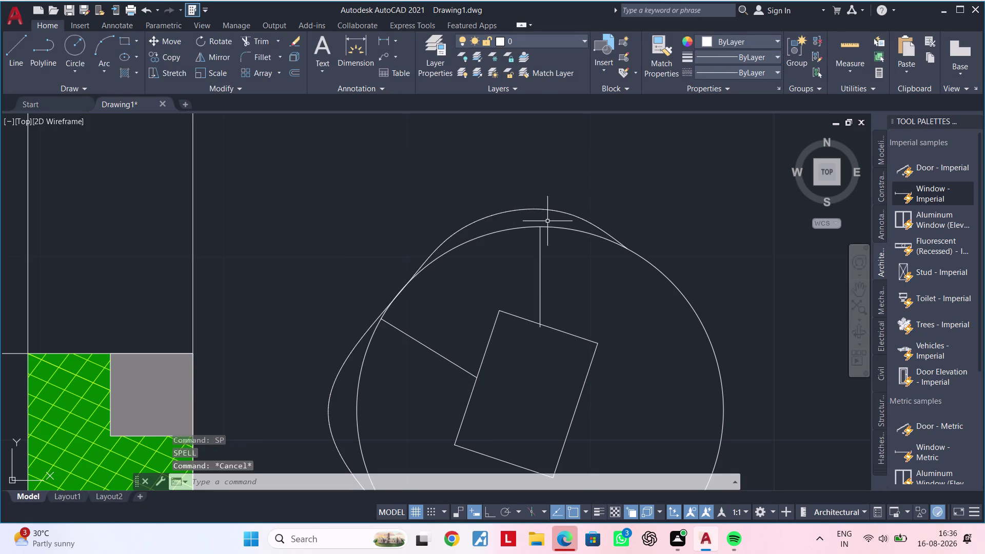
key(s)
key(p)
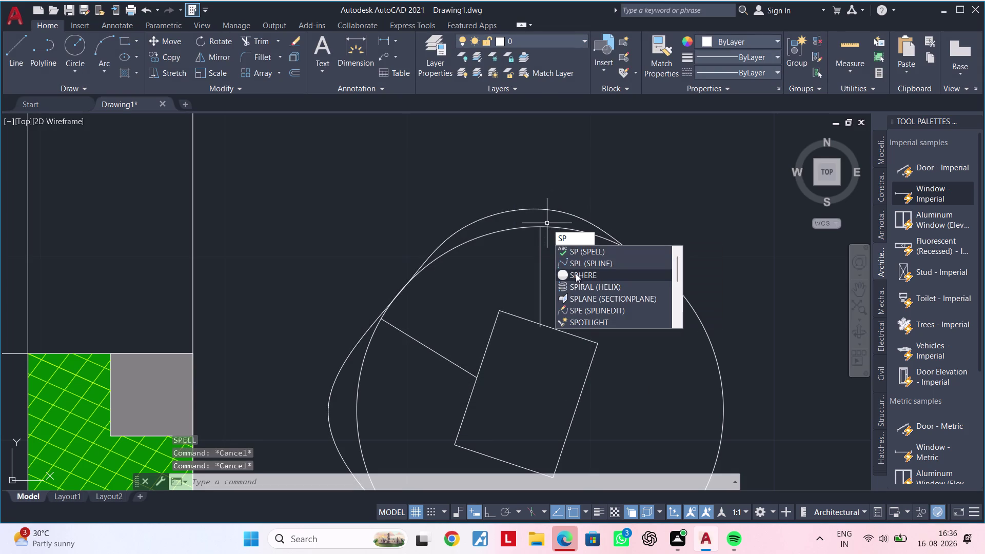
click(588, 264)
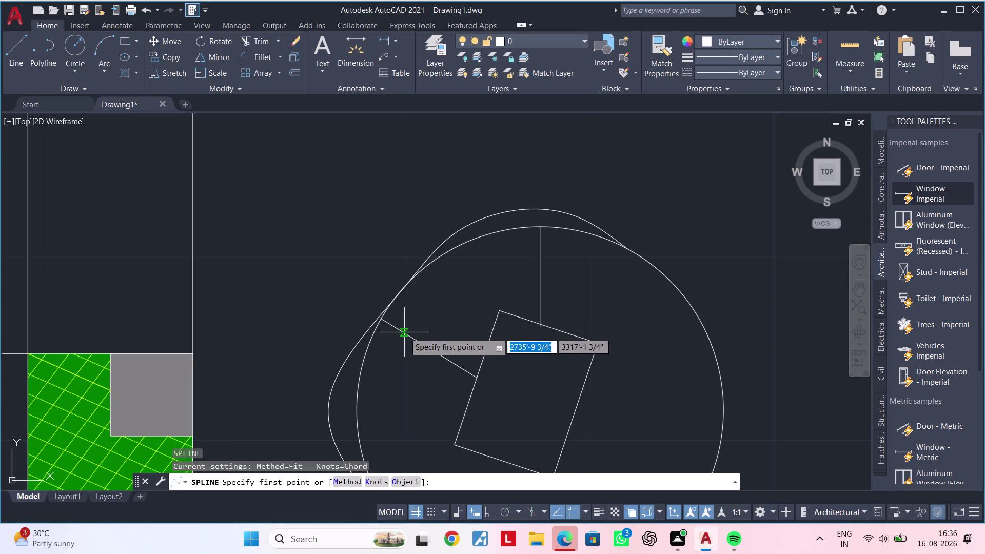
Draw a four-point wavy hook spline from the slanted line's end toward the circle's top.
click(385, 322)
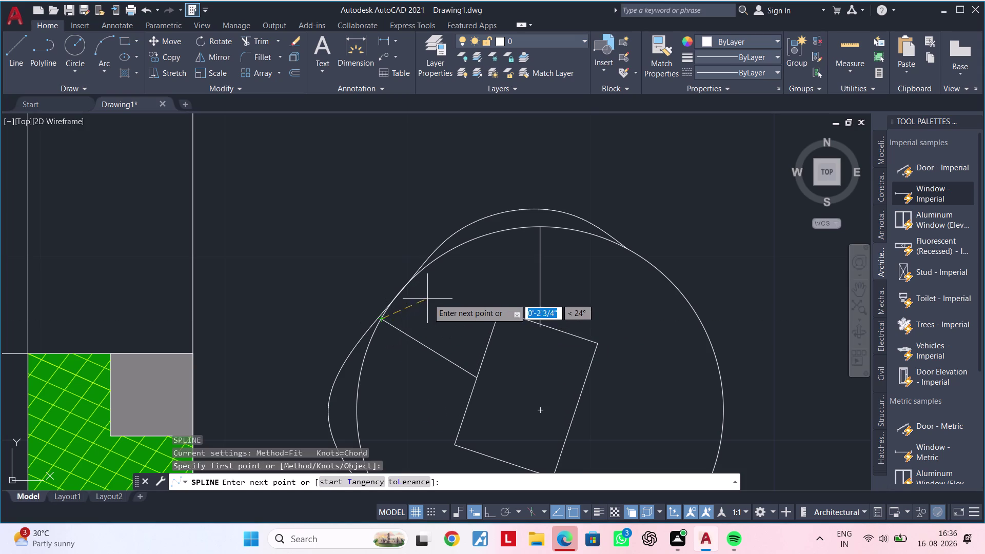
click(445, 285)
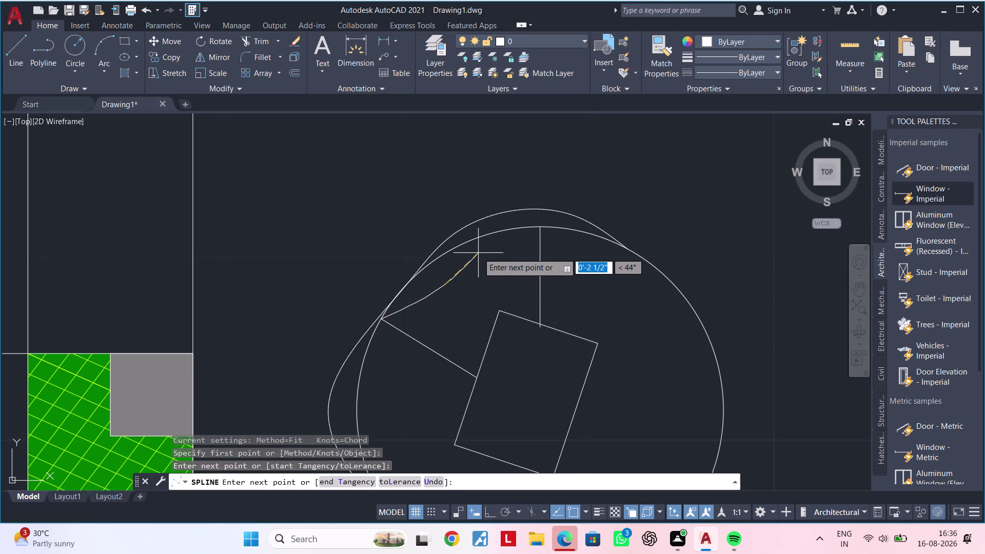
click(488, 279)
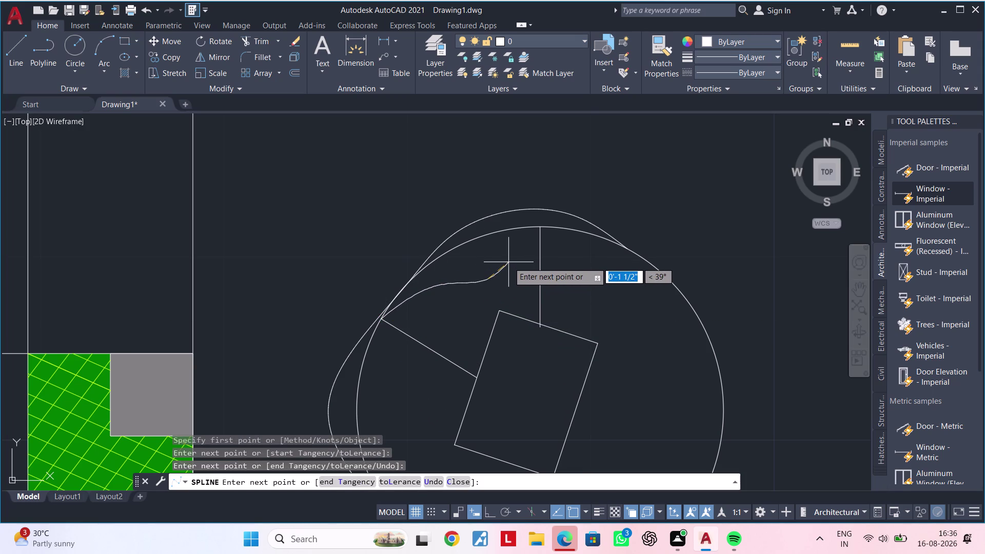
click(492, 252)
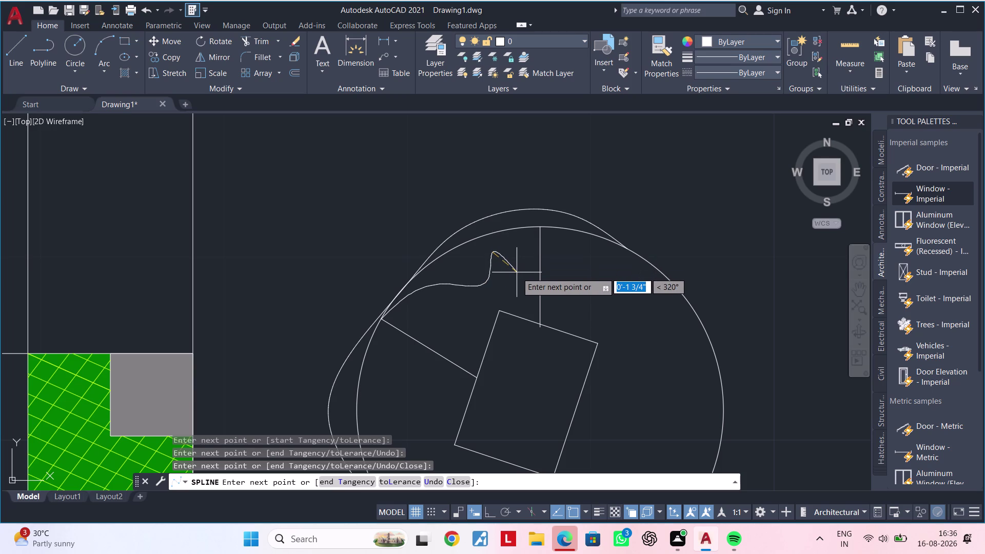
key(Return)
scroll(down, 3)
middle_drag(510, 285, 512, 246)
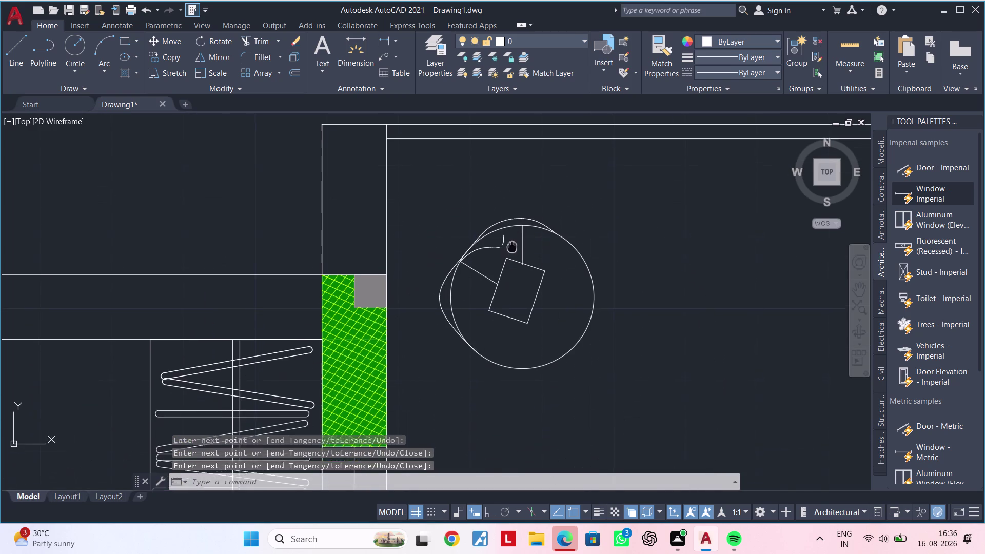
middle_drag(512, 245, 512, 244)
key(Escape)
scroll(down, 3)
Window-select the hook symbol and try joining its pieces with JOIN.
middle_drag(552, 311, 505, 322)
key(Escape)
click(555, 253)
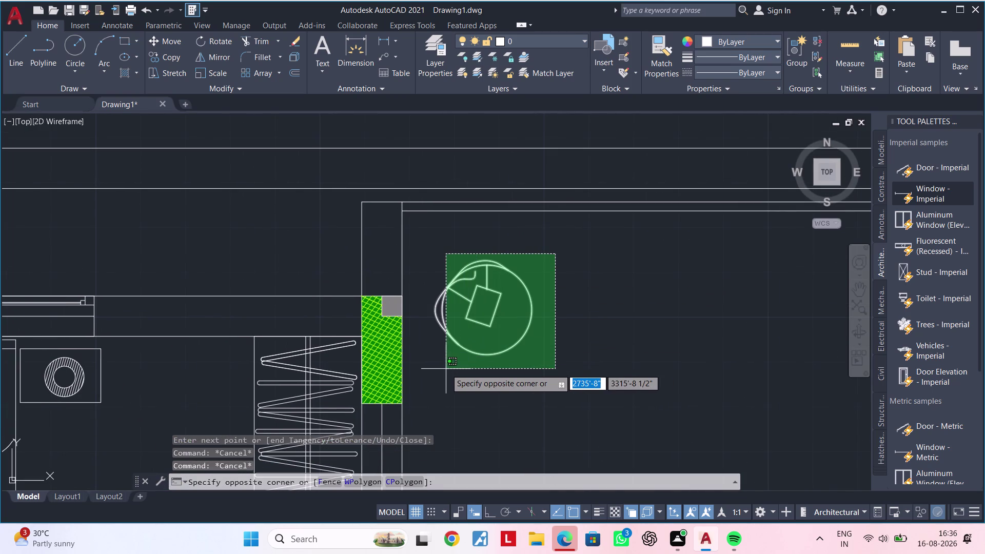
click(428, 369)
text(j)
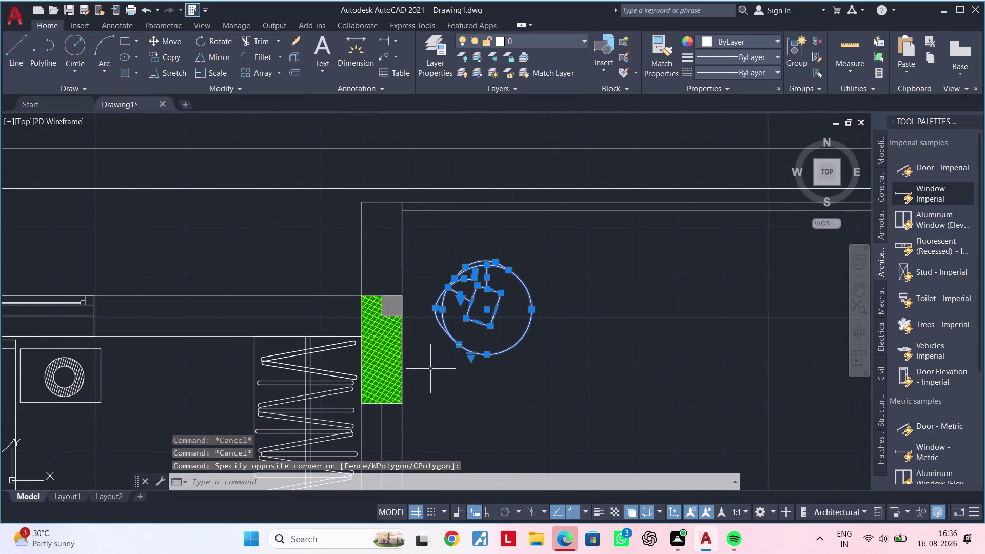
key(space)
Copy the hook symbol and place the copy lower in the room.
click(563, 248)
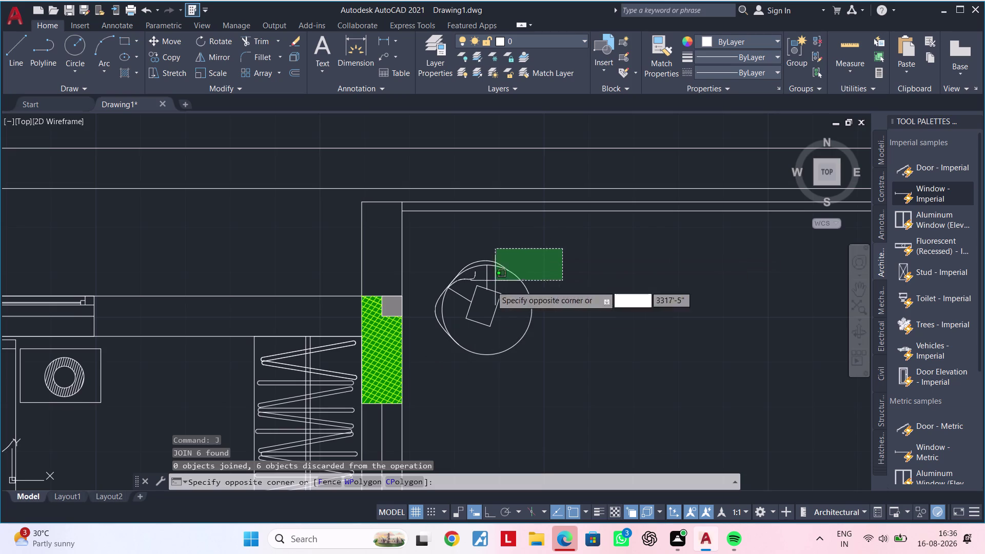
click(438, 361)
text(c)
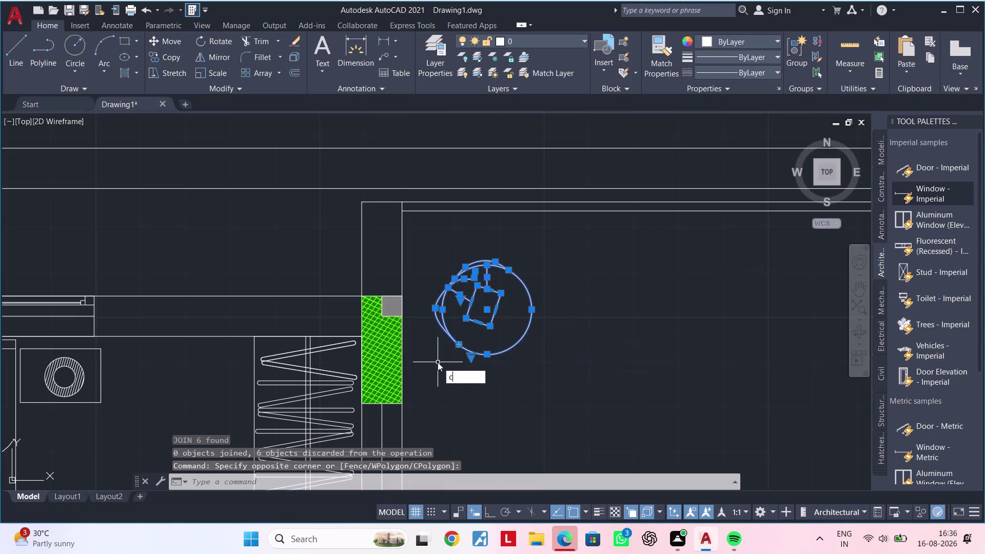
text(o)
key(space)
drag(454, 351, 459, 365)
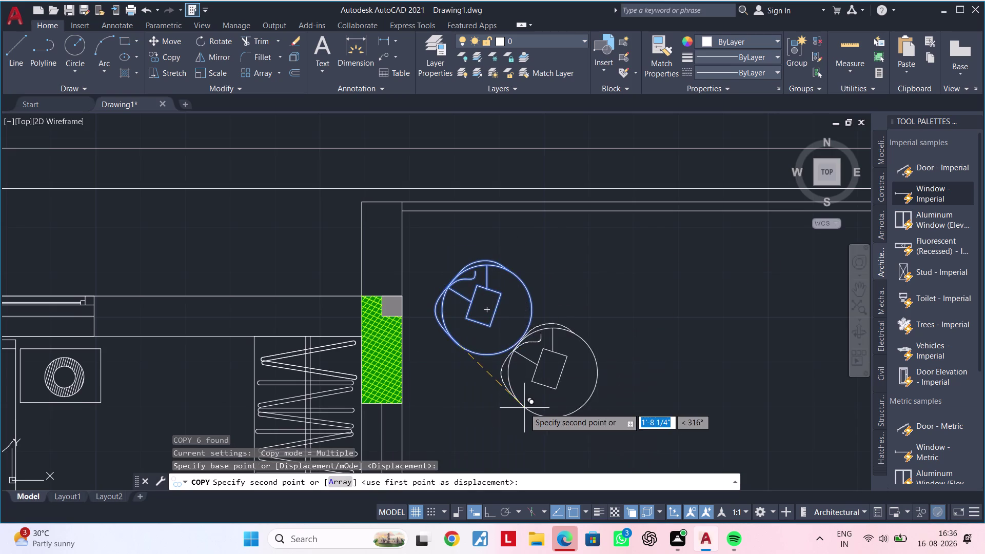
scroll(down, 3)
middle_drag(524, 408, 505, 292)
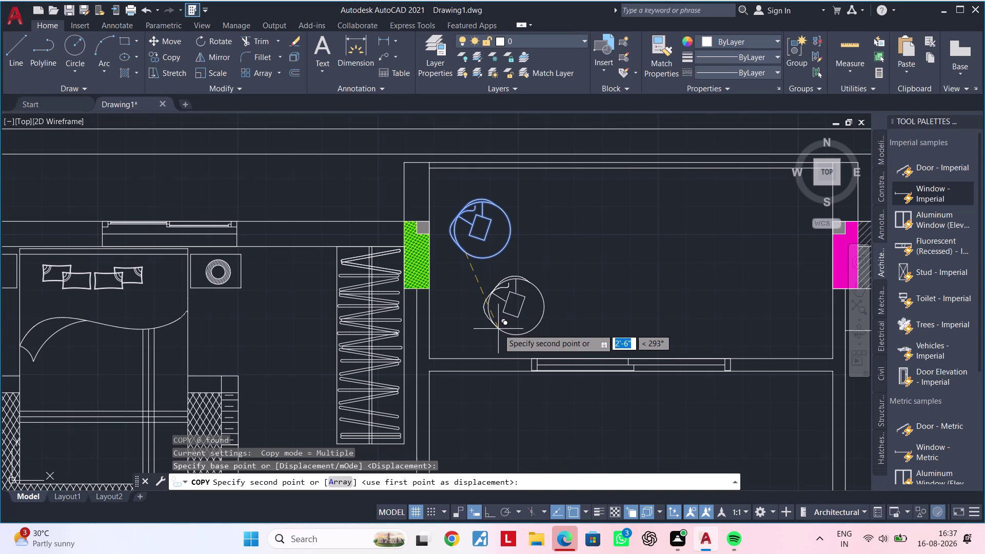
click(498, 329)
key(Escape)
key(Escape)
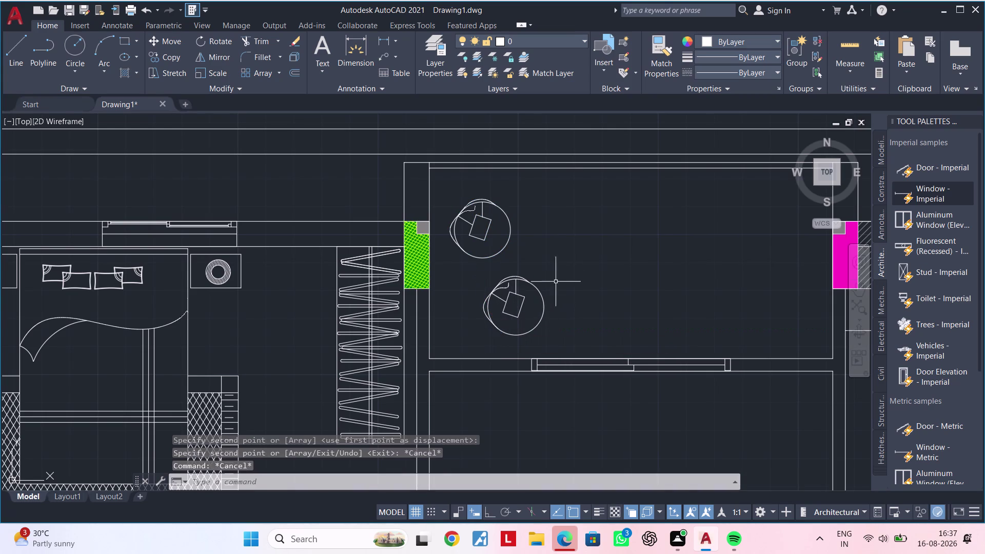
Window-select the copied symbol and start mirroring it with MI.
click(563, 255)
click(469, 340)
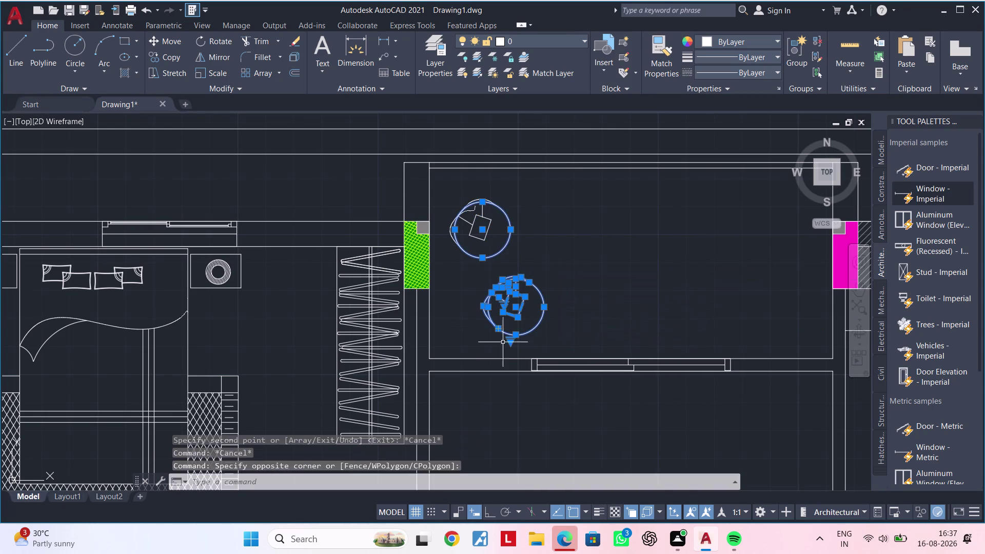
key(m)
text(i)
key(space)
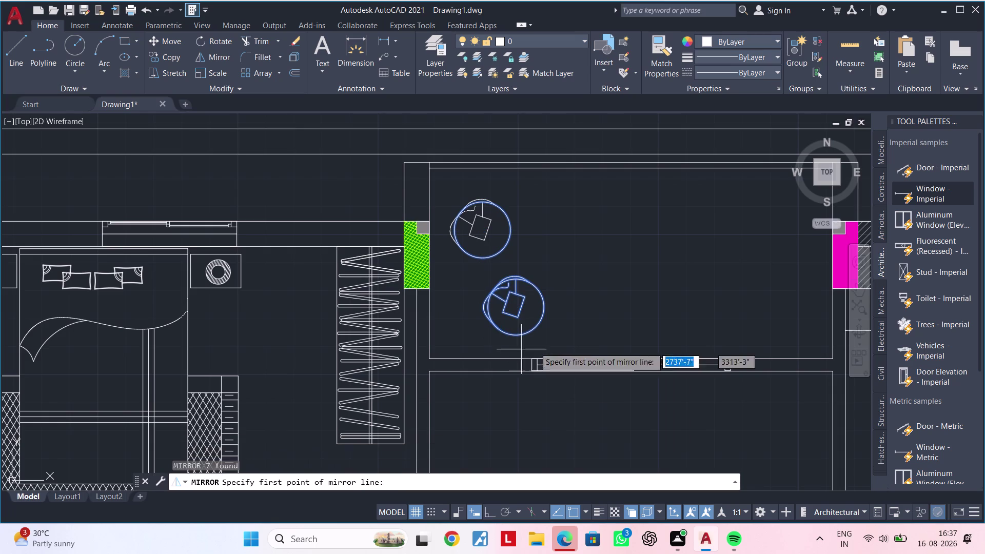
click(567, 287)
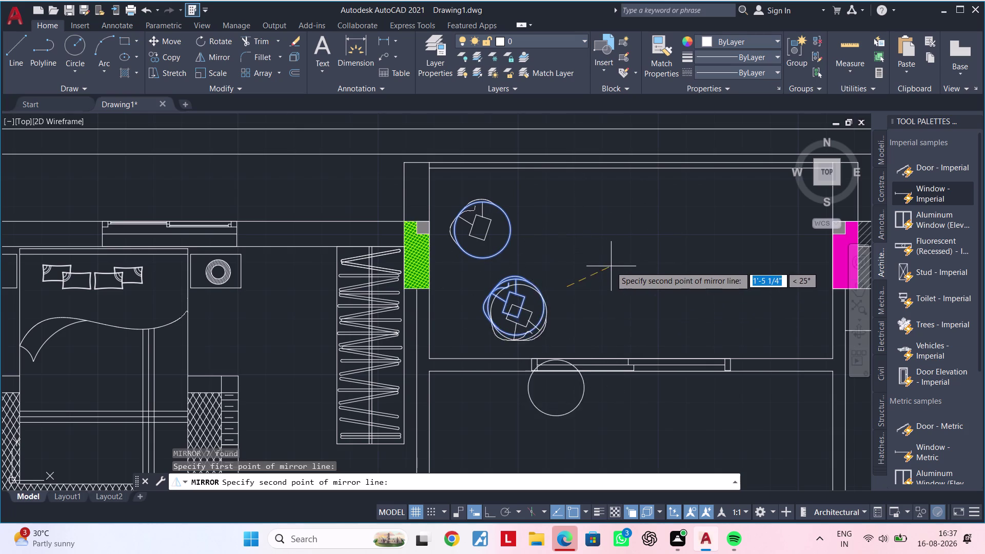
click(491, 507)
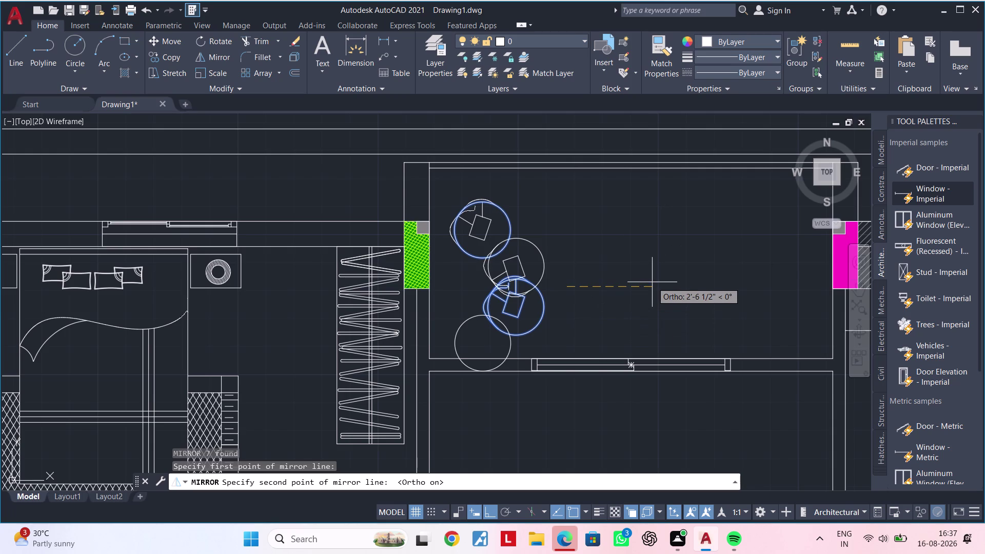
click(651, 282)
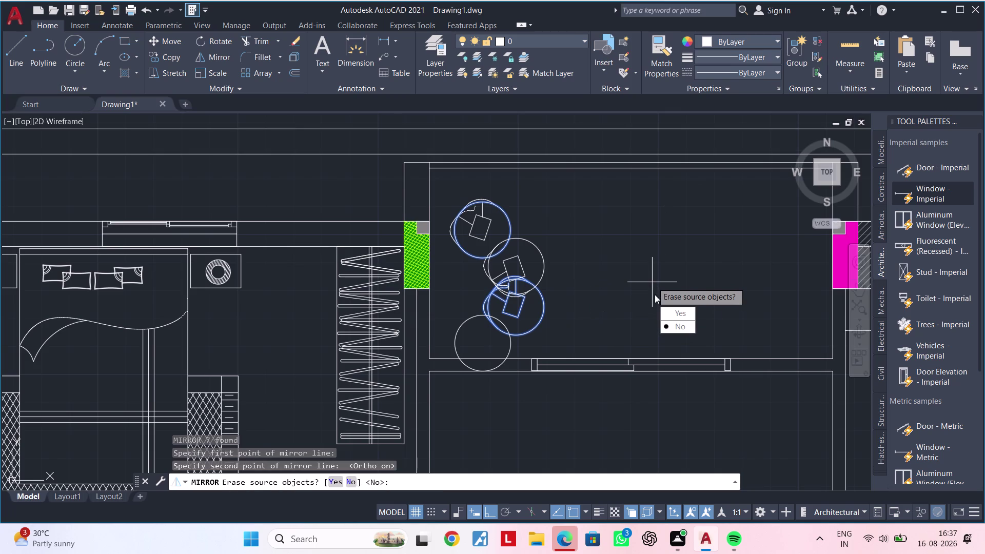
drag(668, 321, 651, 282)
middle_drag(597, 265, 629, 267)
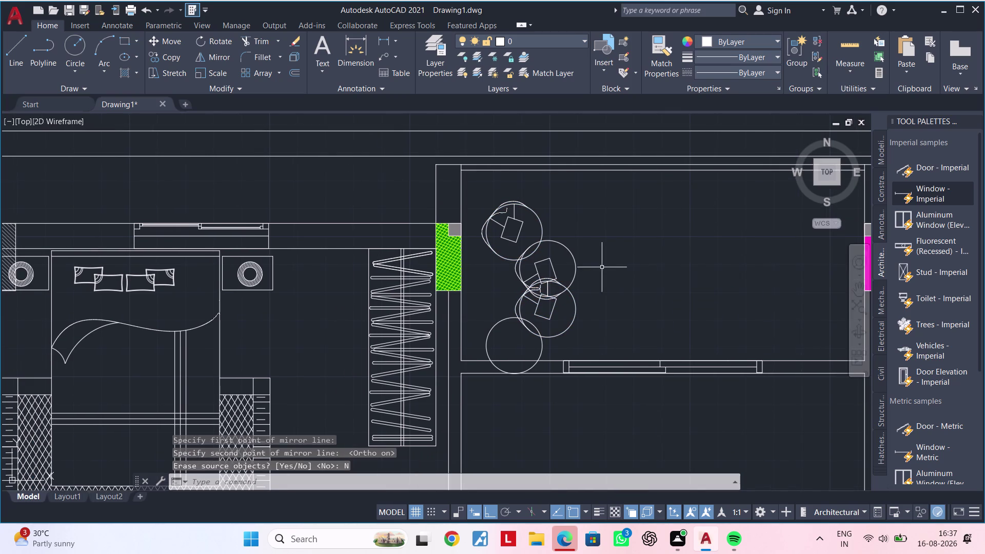
scroll(up, 3)
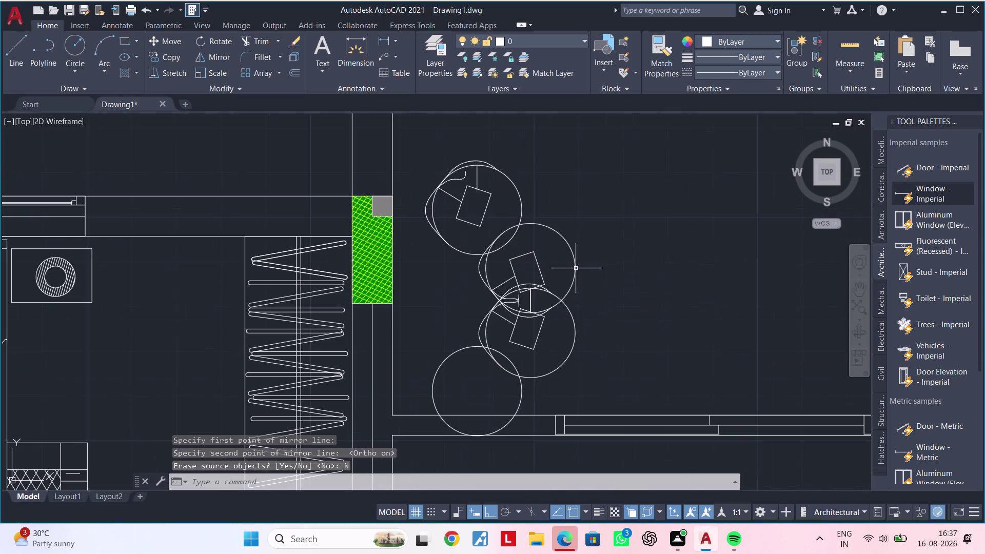
key(Escape)
key(Escape)
key(ctrl+z)
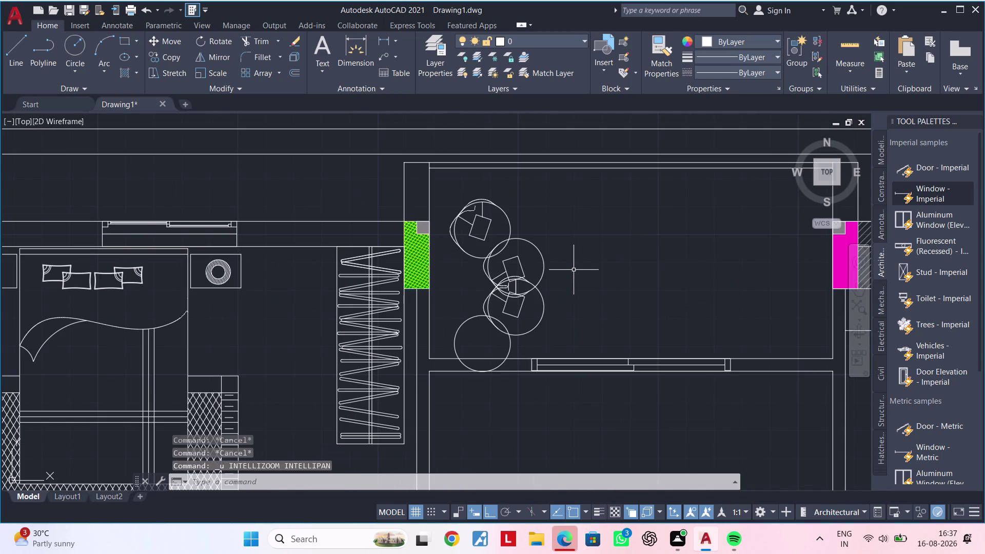
key(ctrl+z)
click(543, 315)
key(Escape)
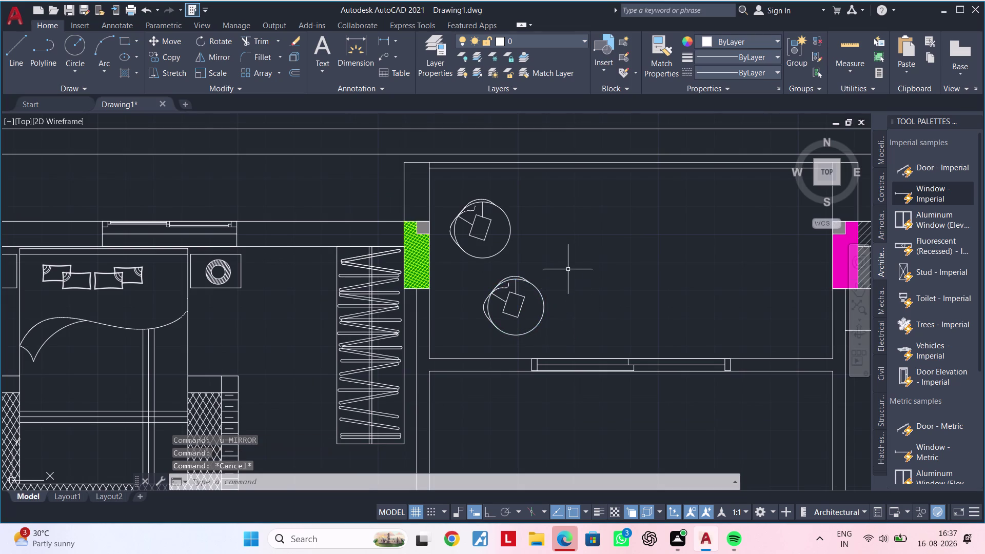
Mirror the lower hook symbol with Ortho on, keeping the original.
click(568, 267)
click(475, 337)
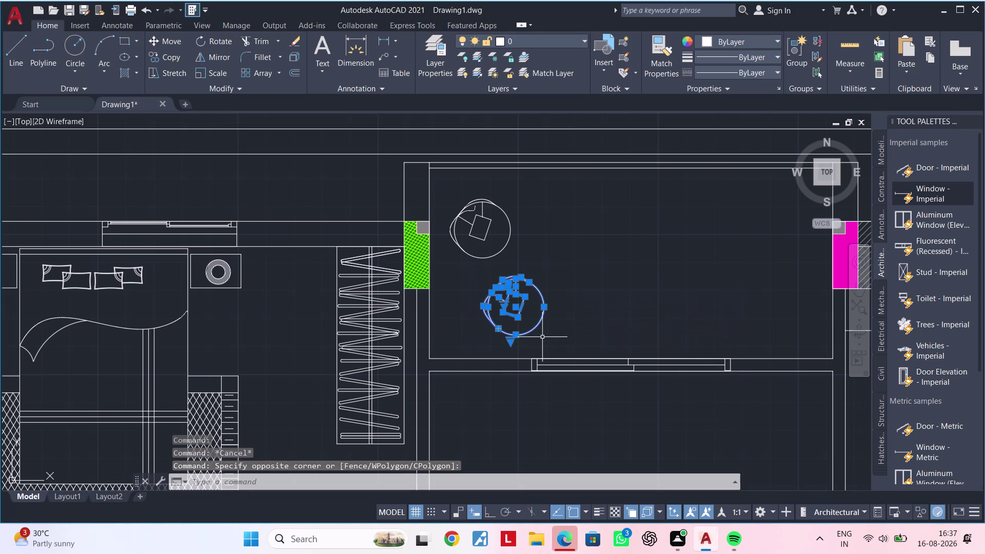
text(mi)
key(space)
click(615, 246)
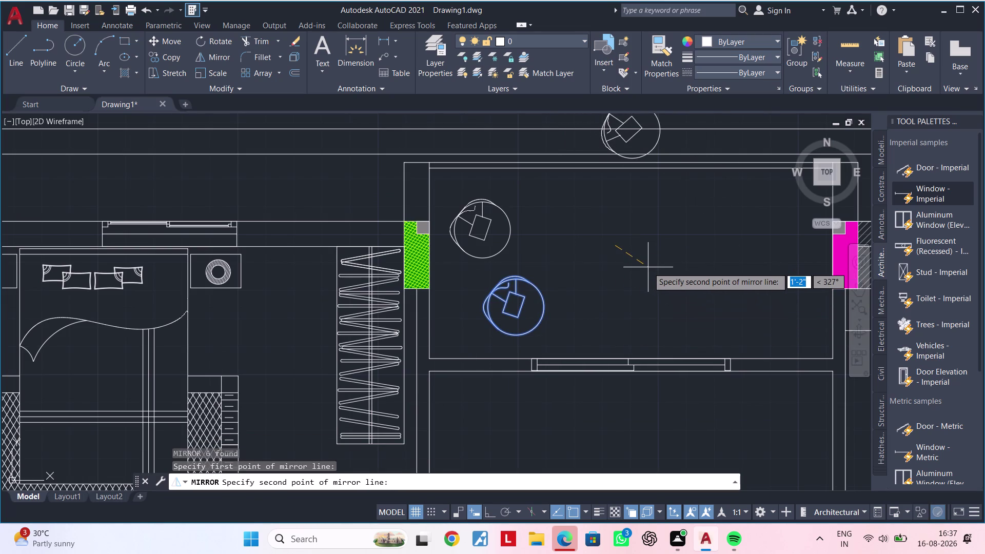
middle_drag(647, 267, 636, 351)
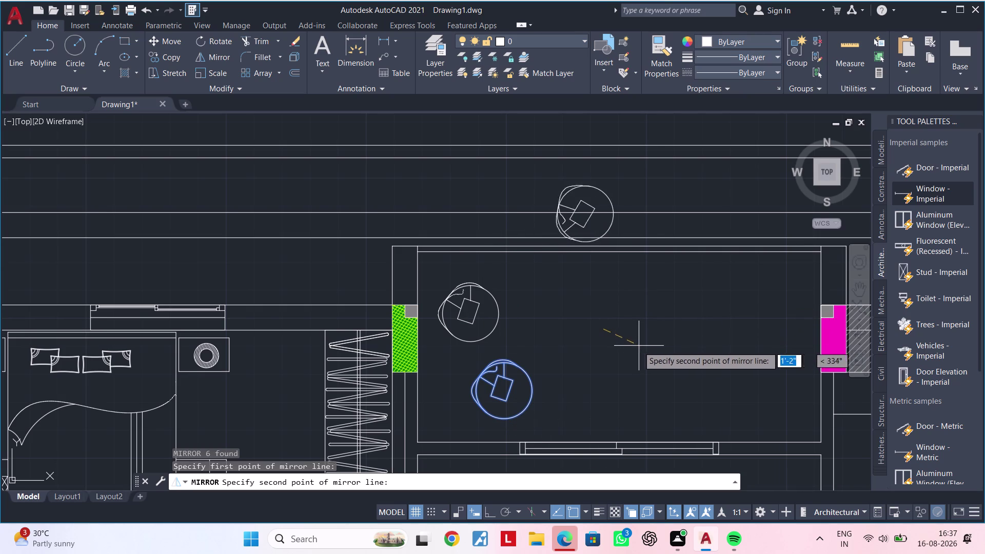
click(489, 513)
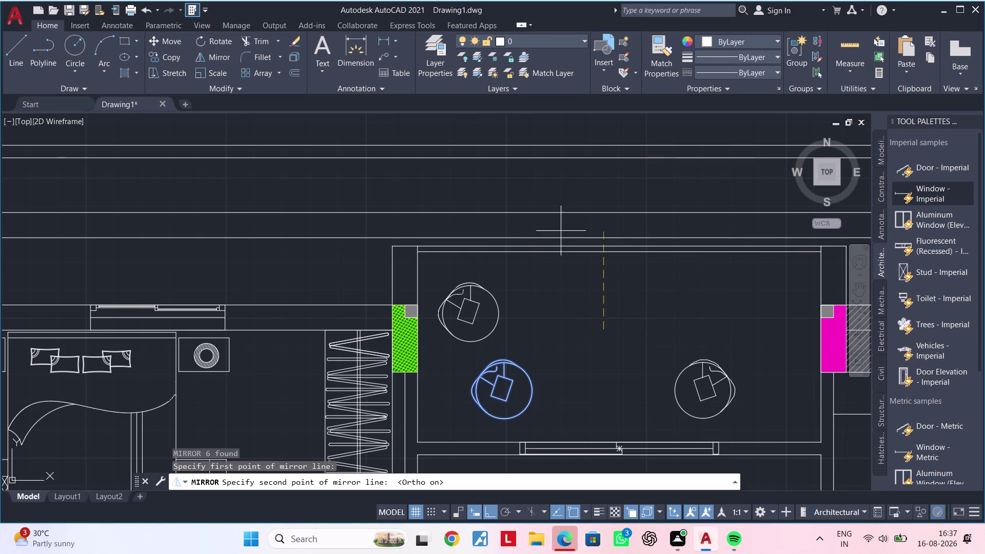
middle_drag(573, 218, 566, 299)
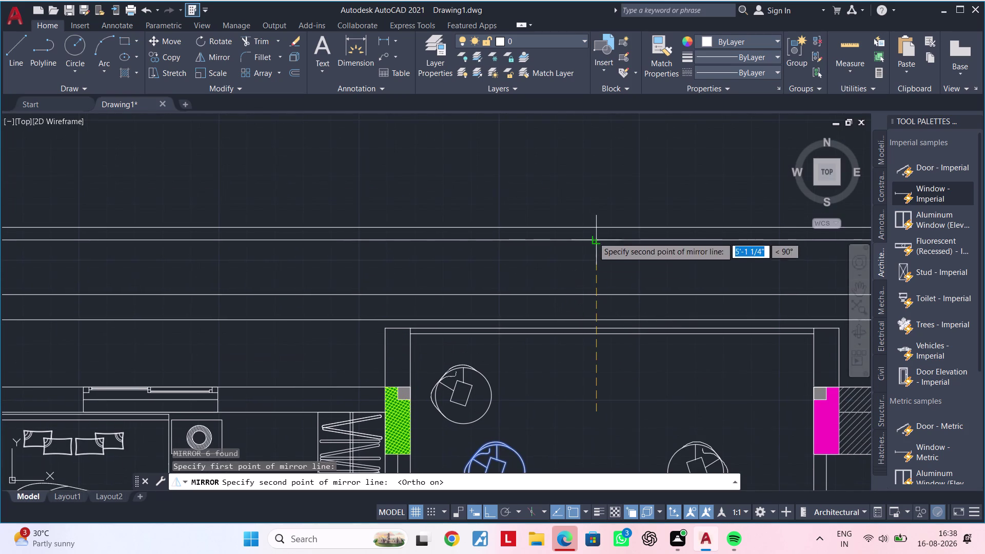
scroll(down, 3)
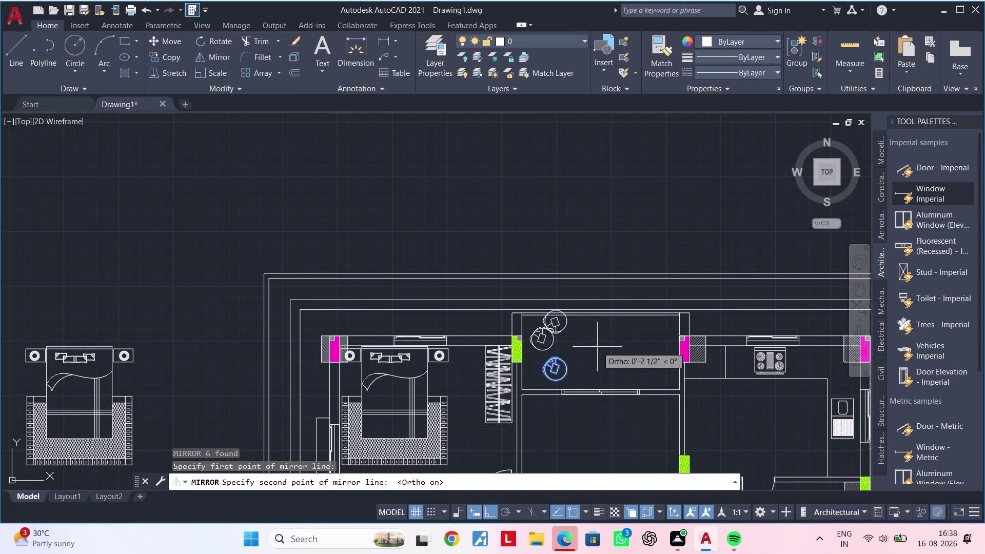
click(597, 347)
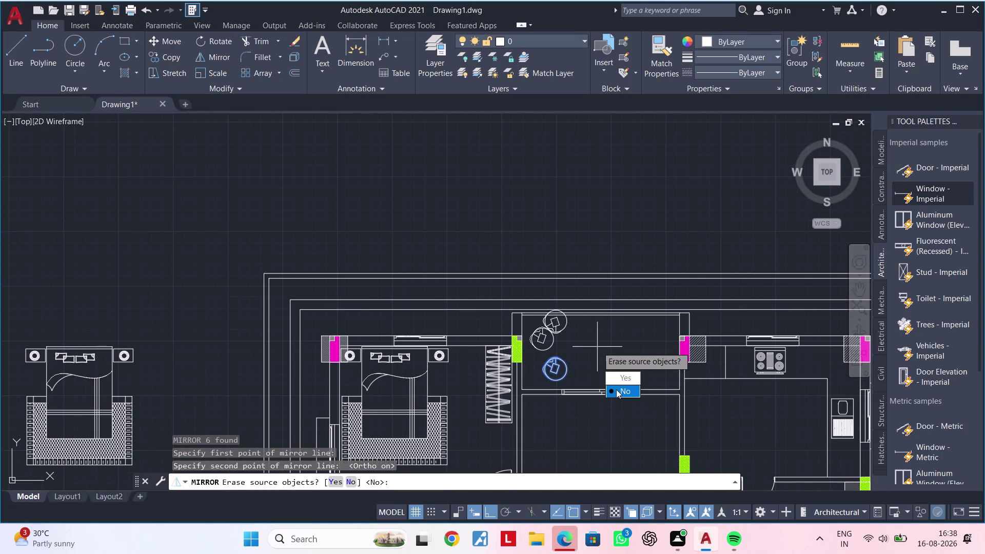
drag(616, 389, 597, 347)
scroll(up, 3)
middle_drag(581, 352, 542, 288)
scroll(up, 3)
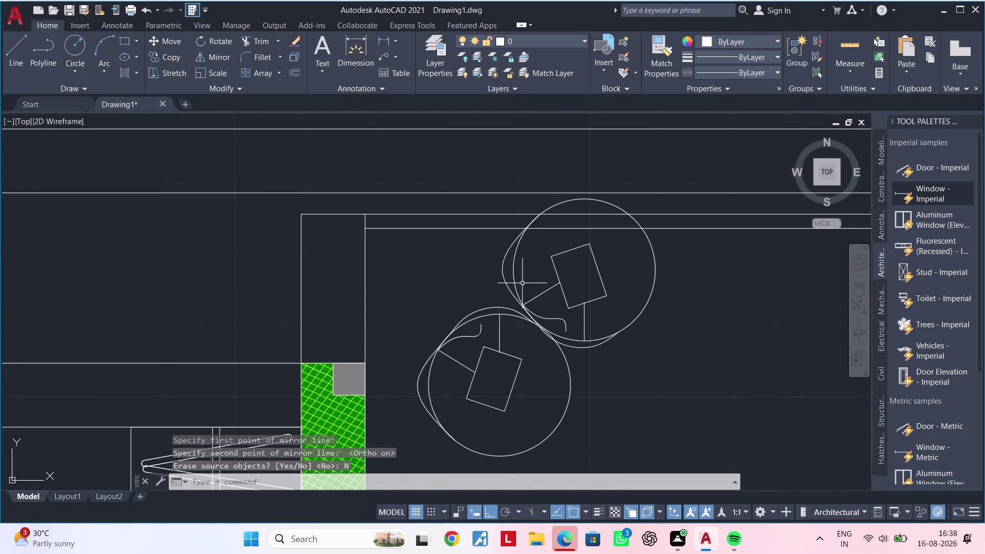
Window-select the upper hook symbol and move it within the room.
click(492, 262)
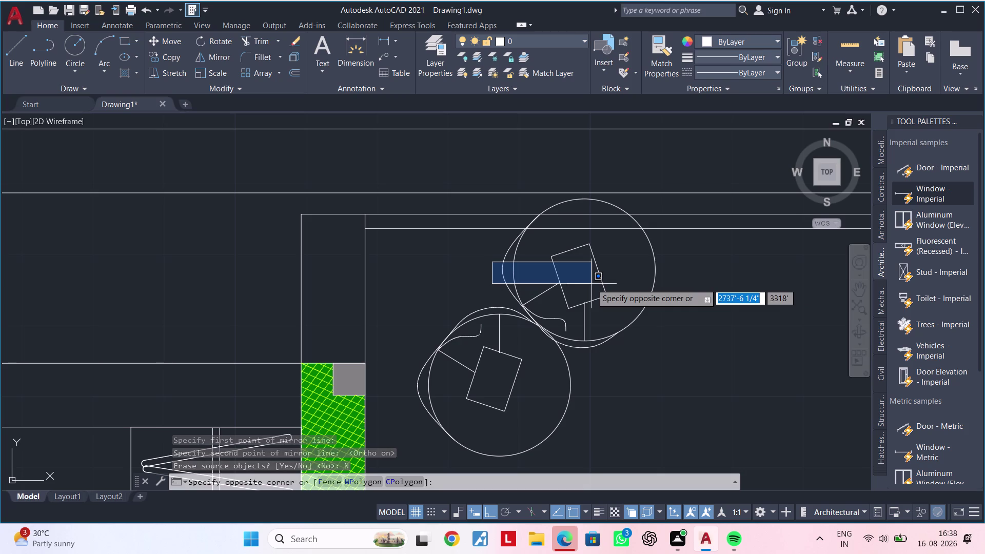
middle_drag(685, 338, 684, 337)
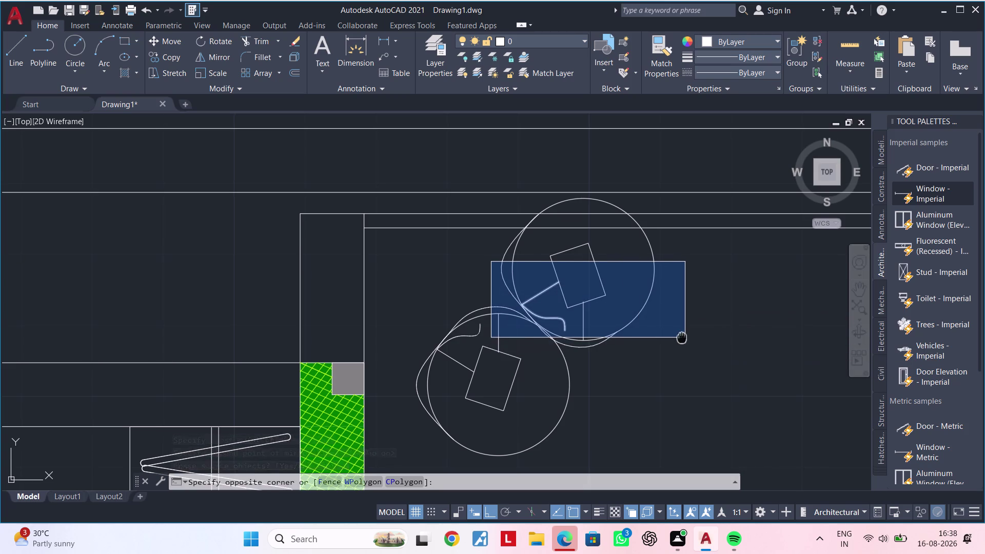
middle_drag(685, 338, 599, 345)
key(Escape)
click(416, 185)
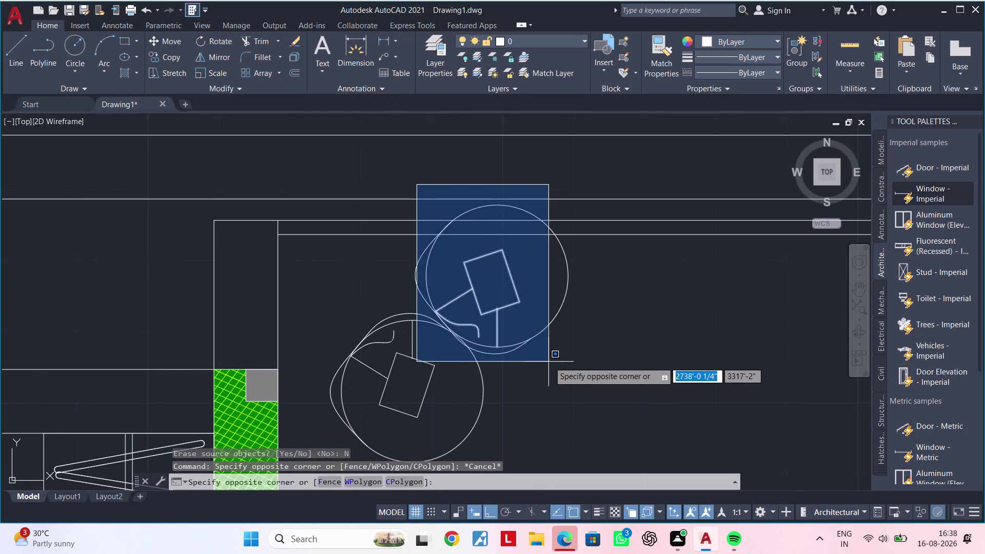
click(594, 361)
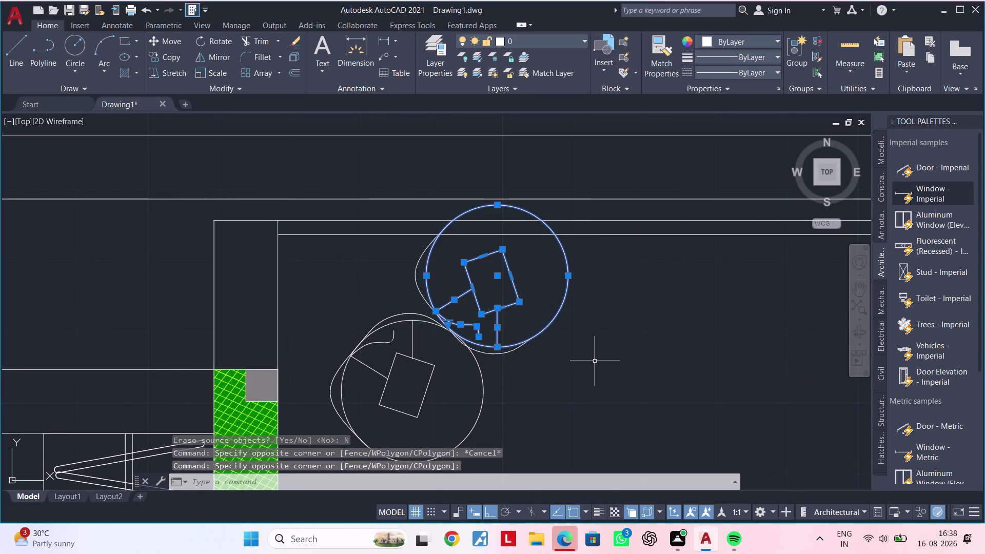
click(413, 250)
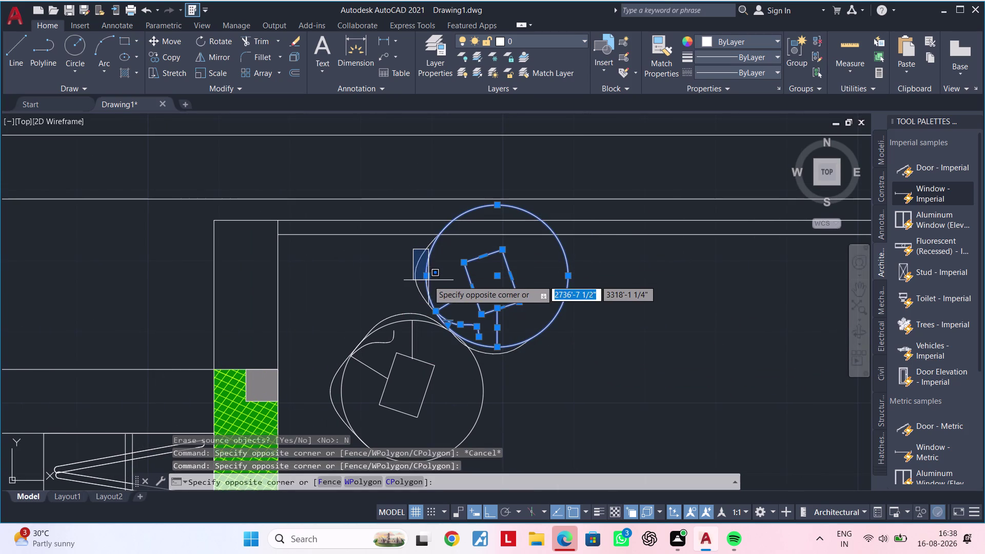
click(422, 281)
click(419, 283)
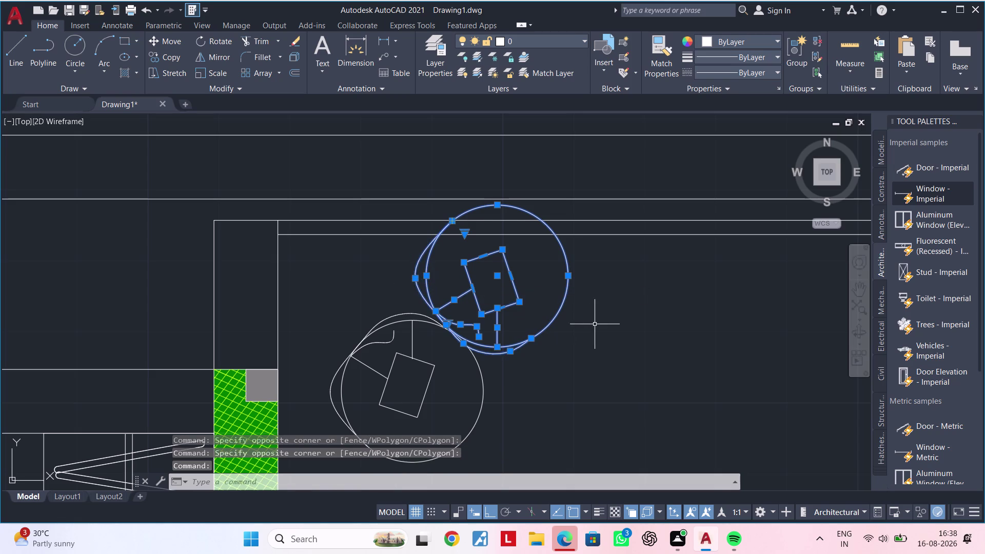
middle_drag(606, 322, 457, 331)
text(m)
key(space)
click(448, 328)
drag(450, 327, 496, 349)
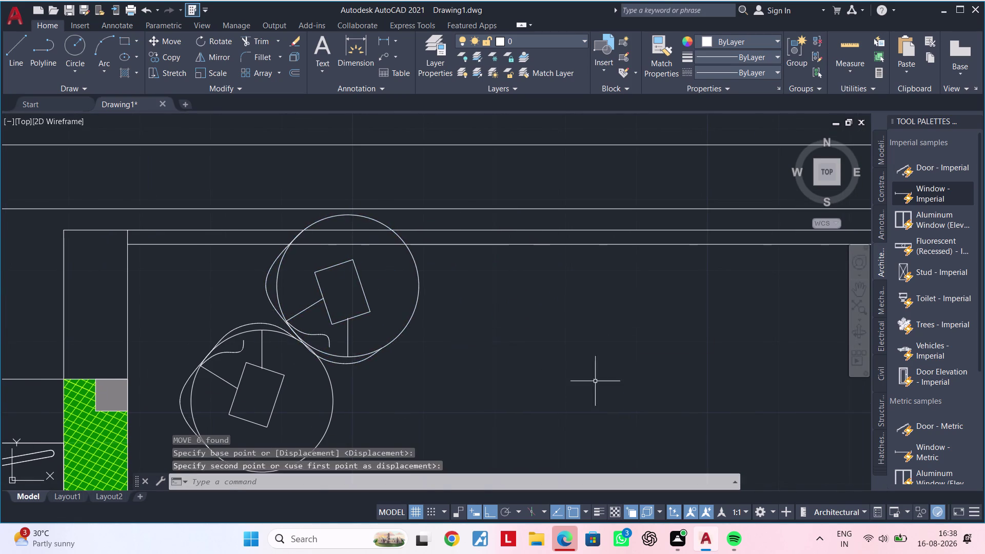
scroll(down, 3)
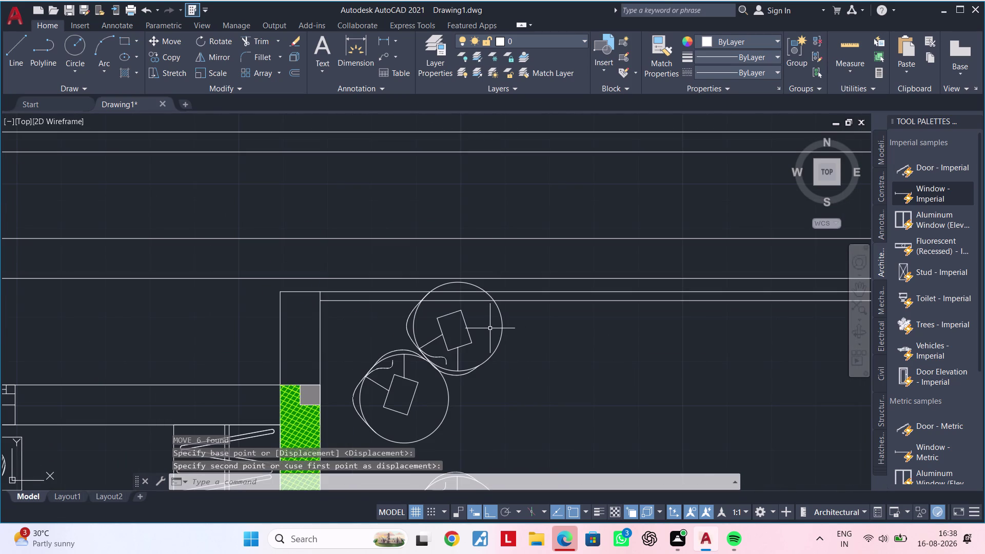
Reselect the upper hook symbol and move it near the room's top wall.
click(393, 244)
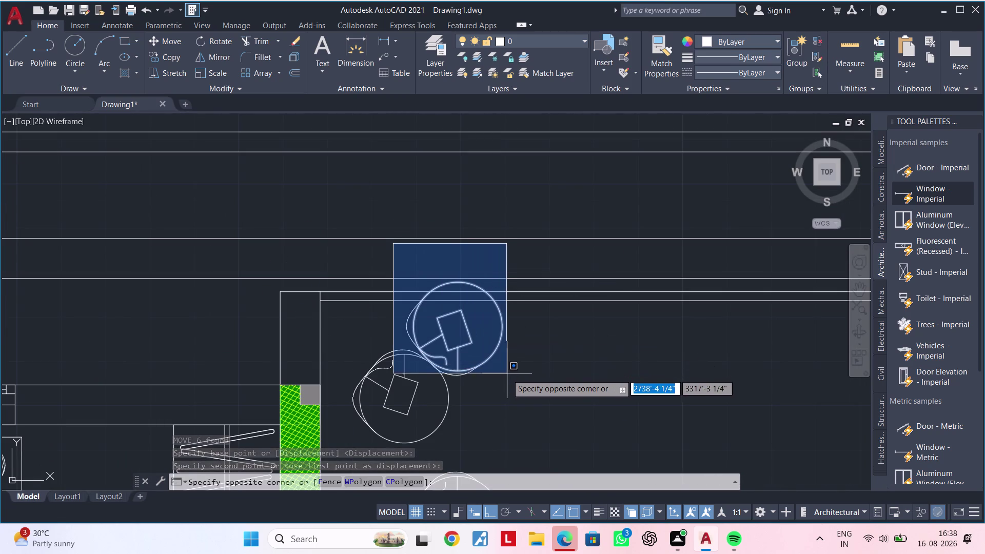
click(513, 383)
scroll(up, 3)
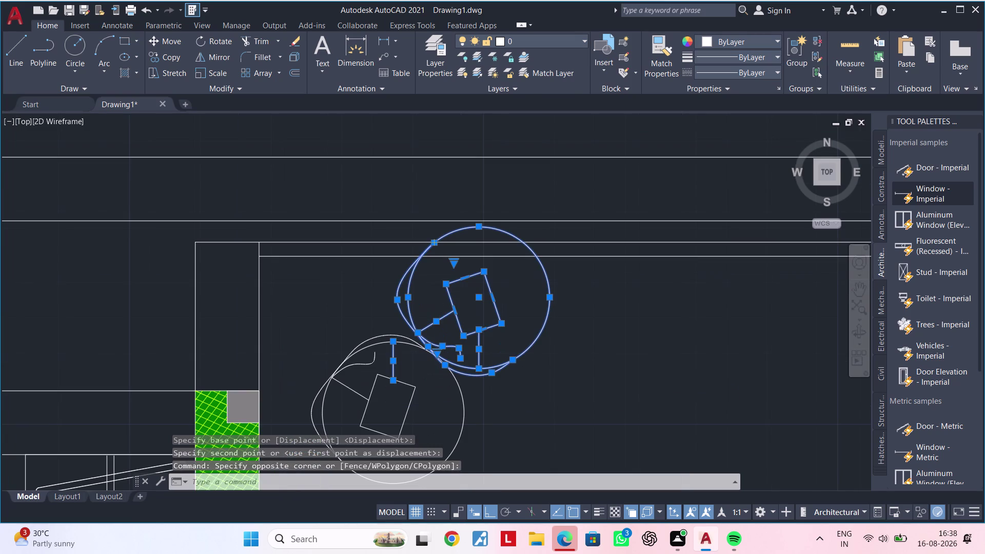
click(374, 362)
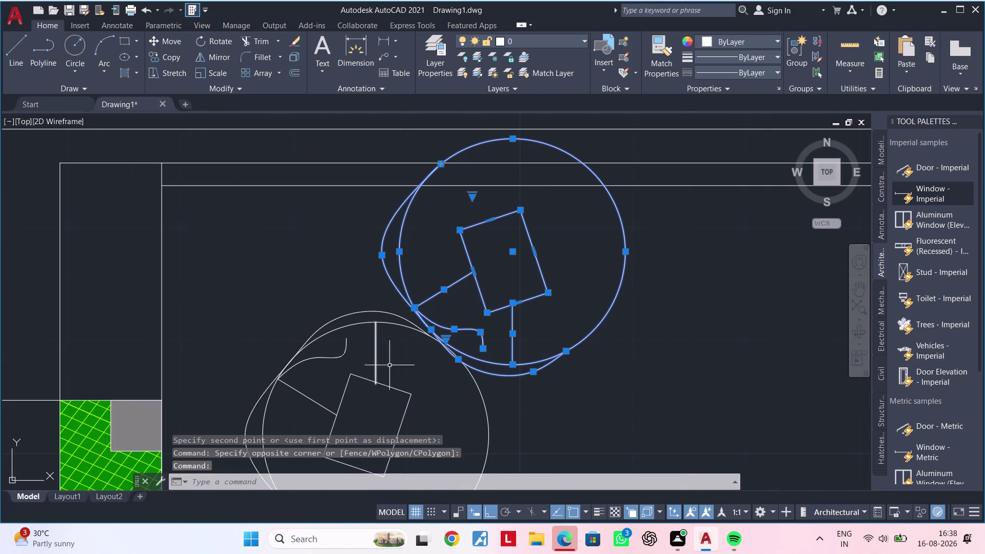
scroll(down, 3)
middle_drag(595, 395, 435, 364)
text(m)
key(space)
drag(425, 359, 452, 371)
scroll(down, 3)
middle_drag(616, 400, 508, 290)
click(496, 354)
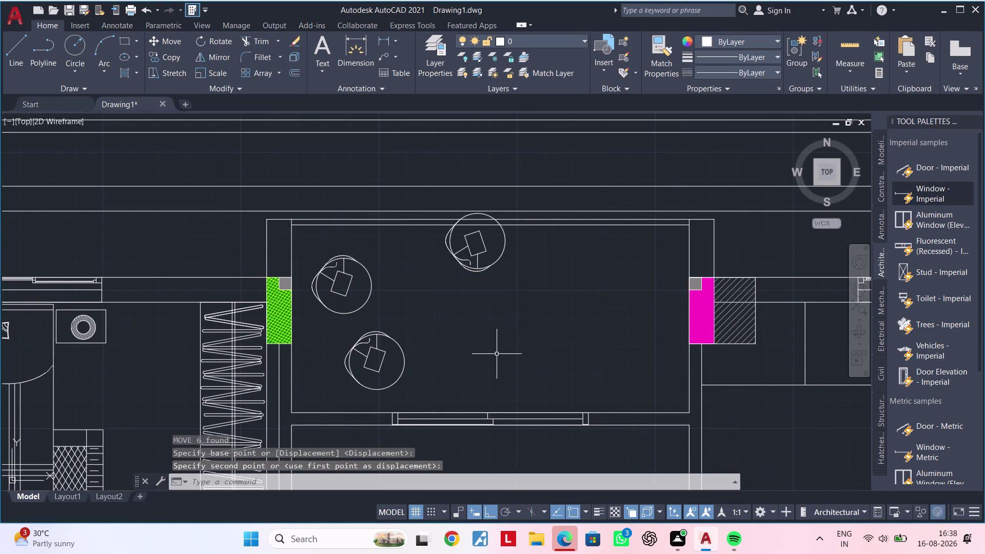
Window-select the lower hook symbol and delete it.
click(491, 509)
click(438, 322)
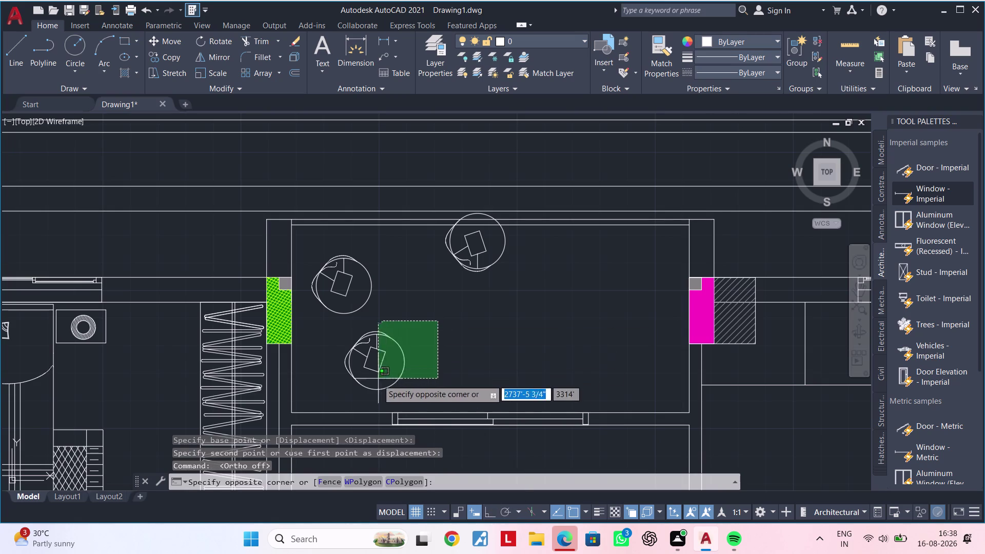
click(348, 386)
key(Delete)
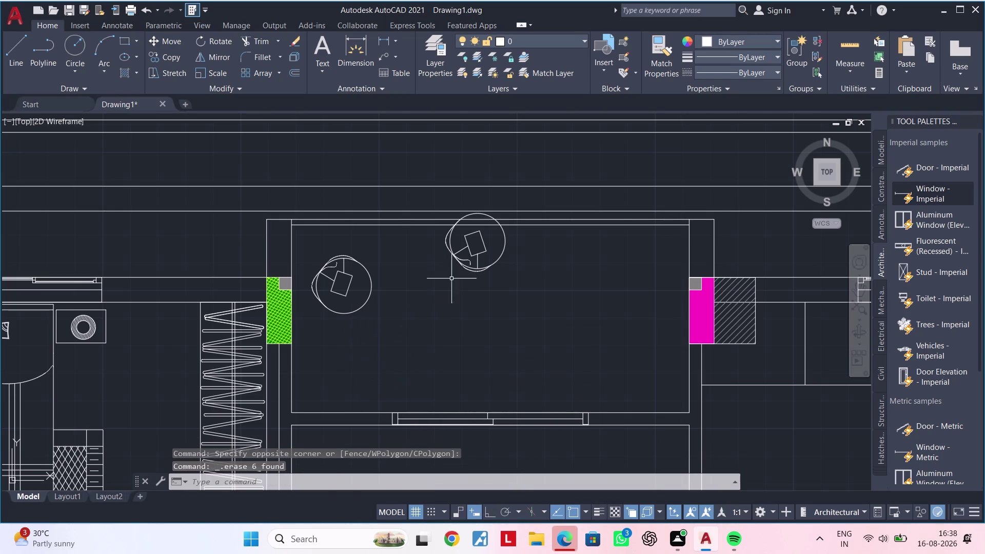
Move the top hook symbol lower in the room.
middle_drag(498, 251, 493, 290)
click(435, 238)
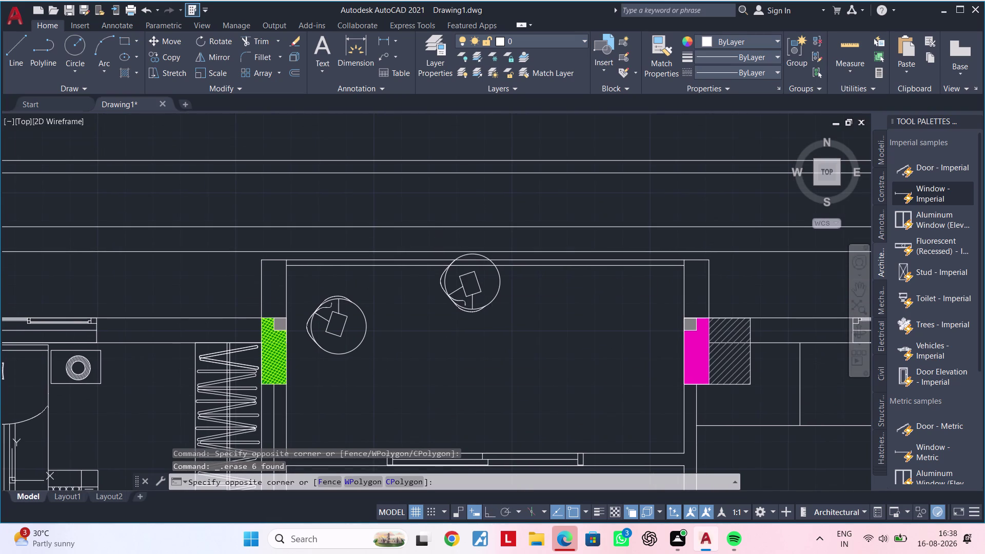
click(515, 329)
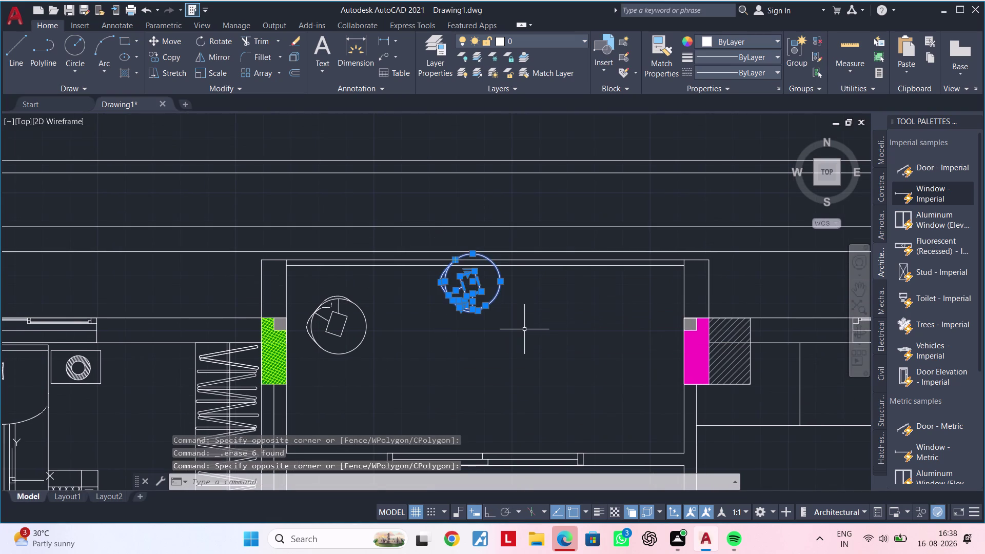
text(m)
key(space)
click(525, 322)
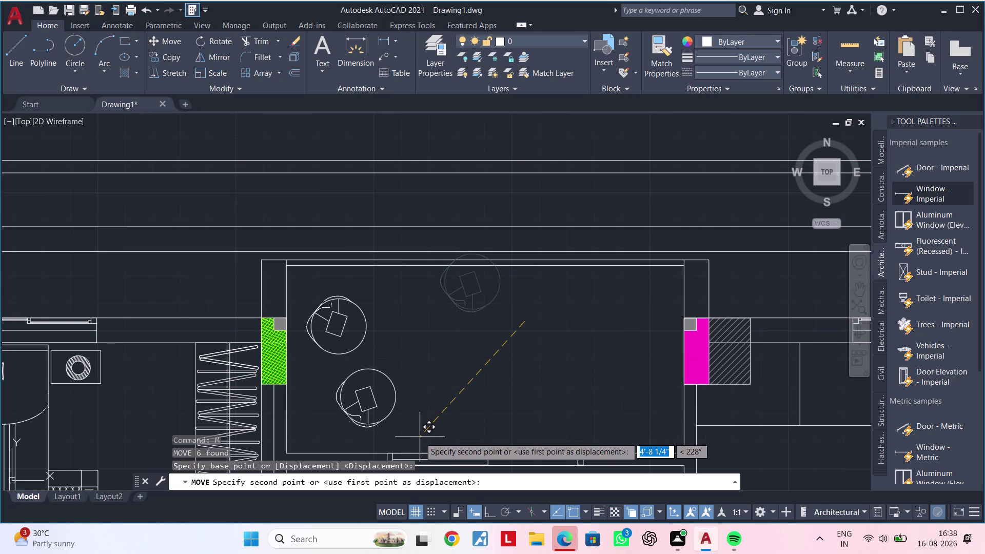
scroll(up, 3)
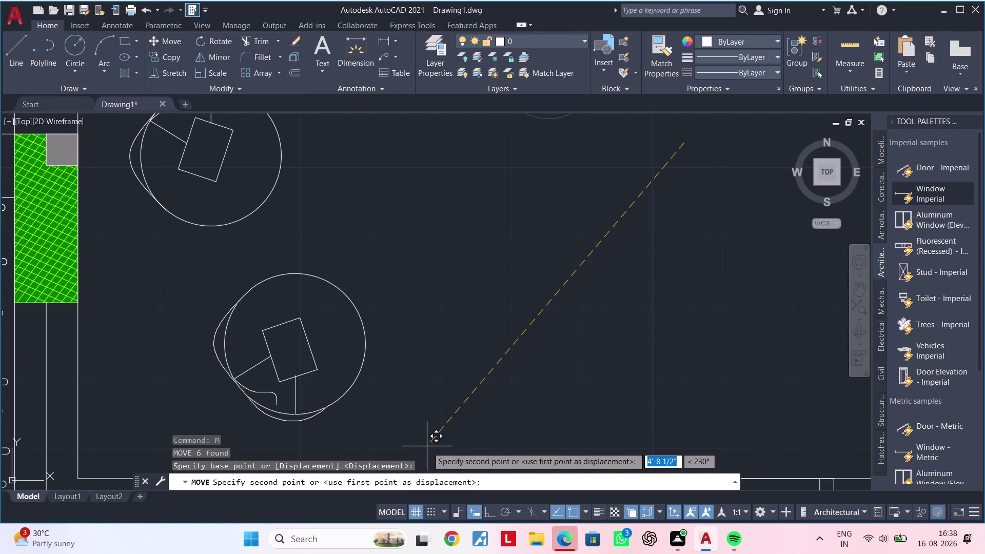
click(430, 447)
scroll(down, 3)
middle_drag(477, 388, 447, 393)
key(Escape)
key(Escape)
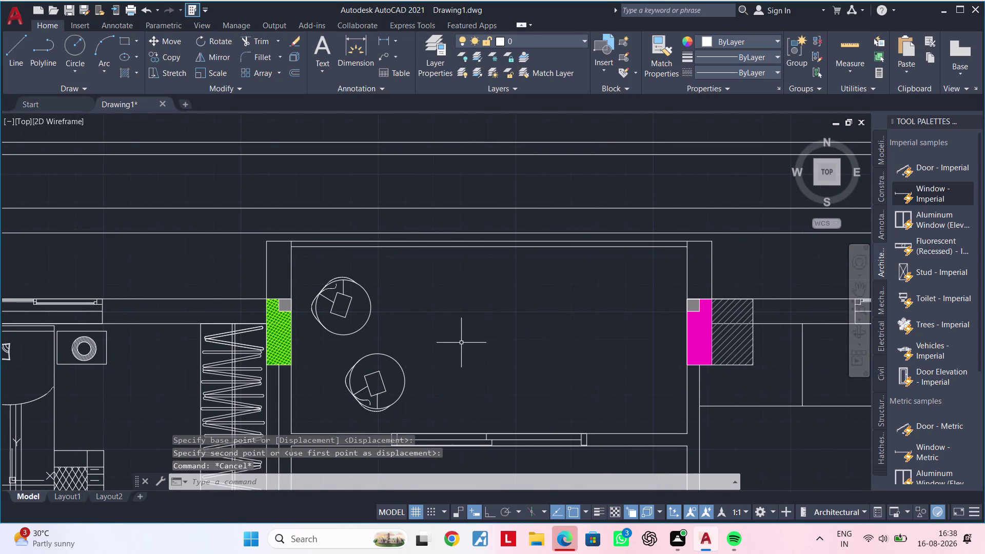
Copy the lower hook symbol to a spot up and to the right.
click(399, 363)
text(c)
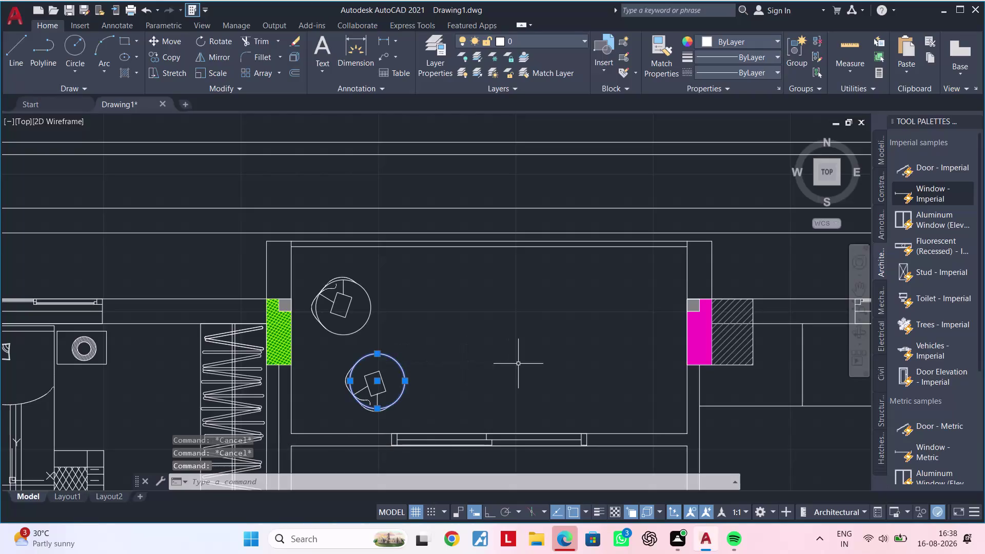
text(o)
key(space)
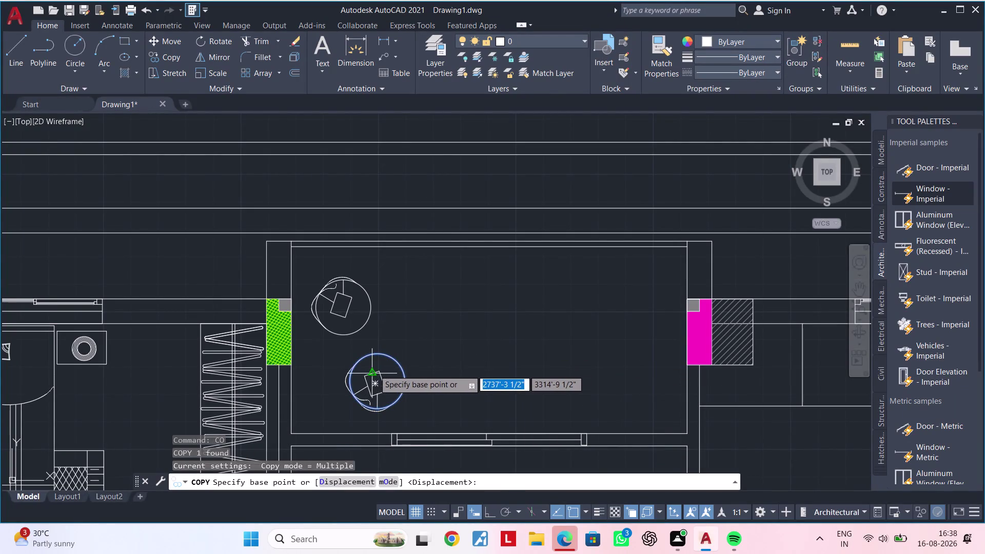
click(374, 369)
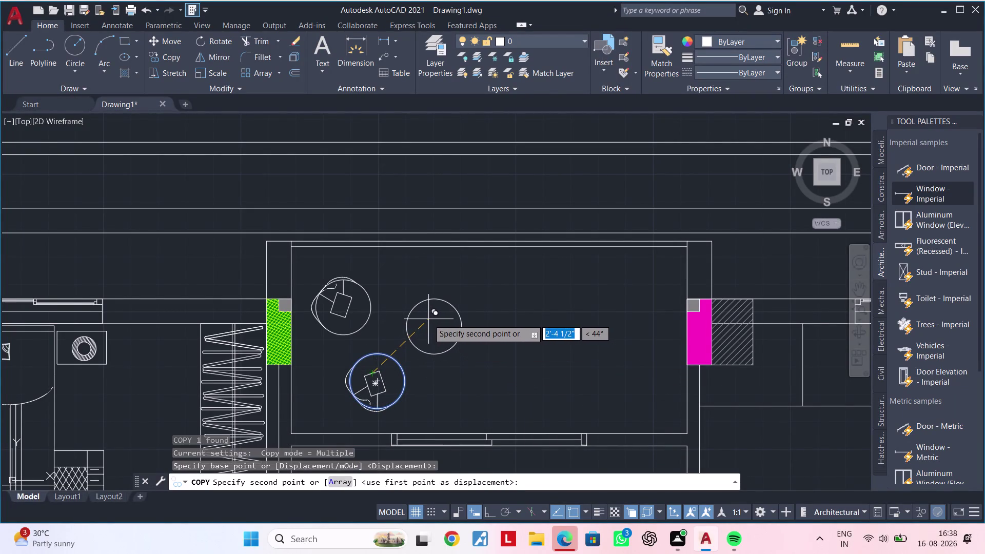
click(428, 319)
scroll(down, 3)
middle_drag(525, 334, 482, 305)
key(Escape)
key(Escape)
middle_drag(489, 361, 453, 259)
key(Escape)
key(Escape)
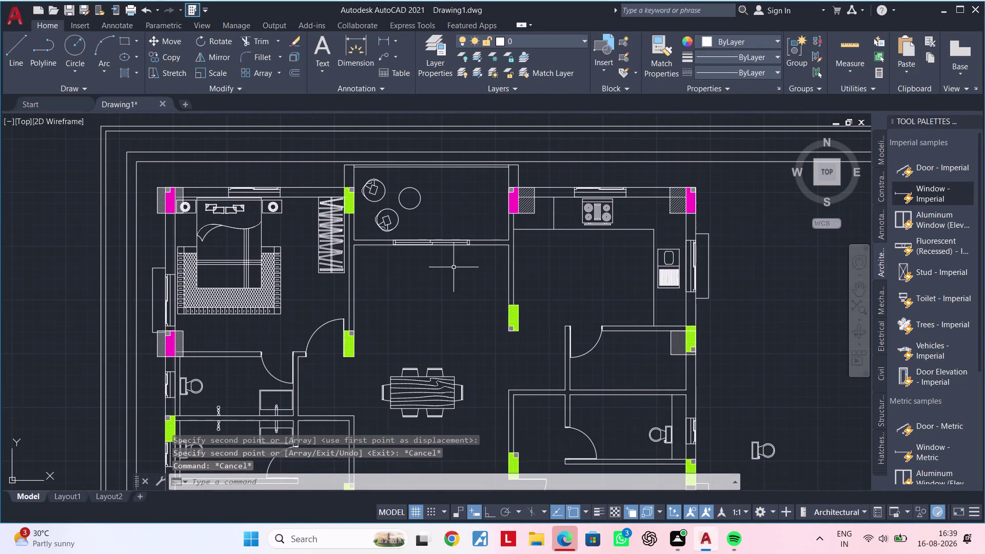
Clear active commands and open DesignCenter with the ADC alias.
key(Escape)
key(Escape)
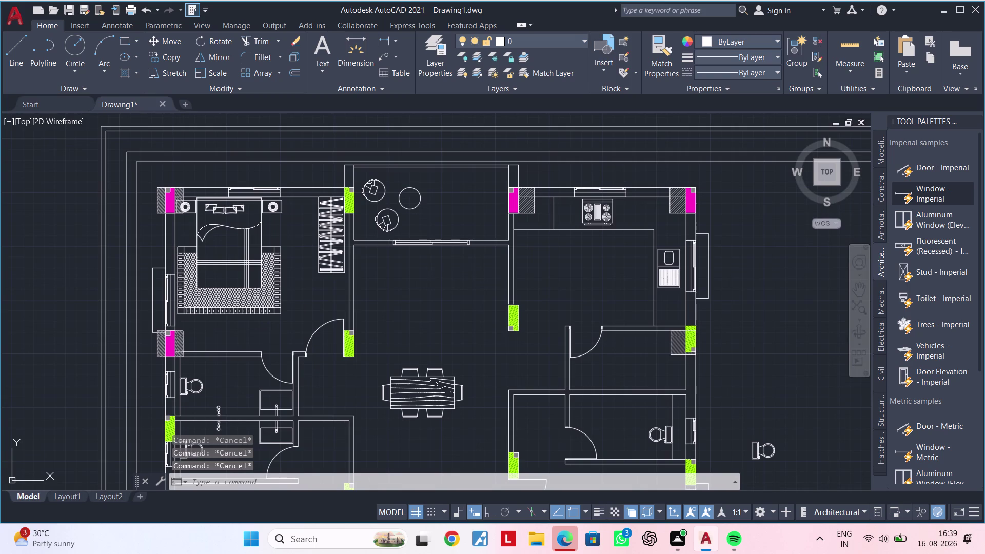
middle_drag(495, 312, 450, 266)
key(Escape)
key(Escape)
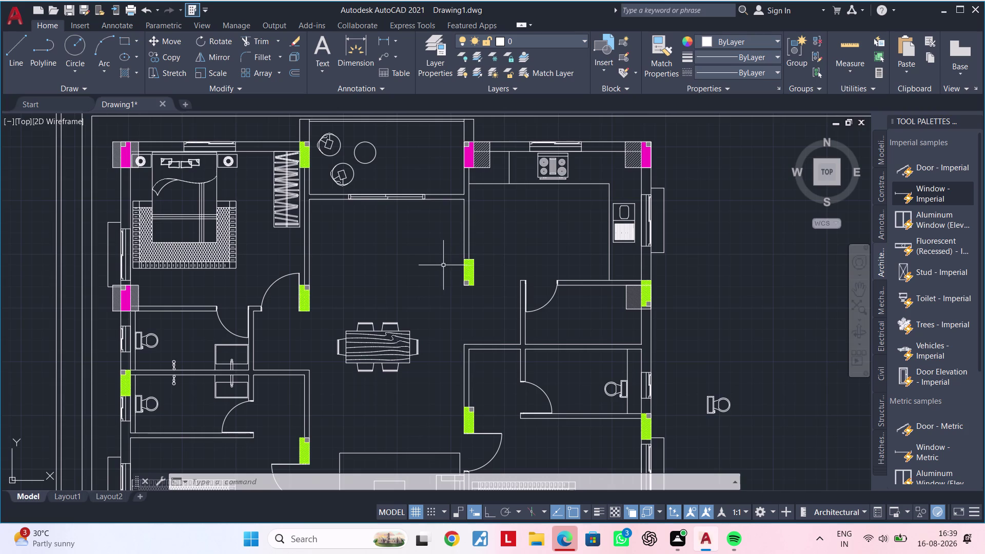
text(a)
text(dc)
key(space)
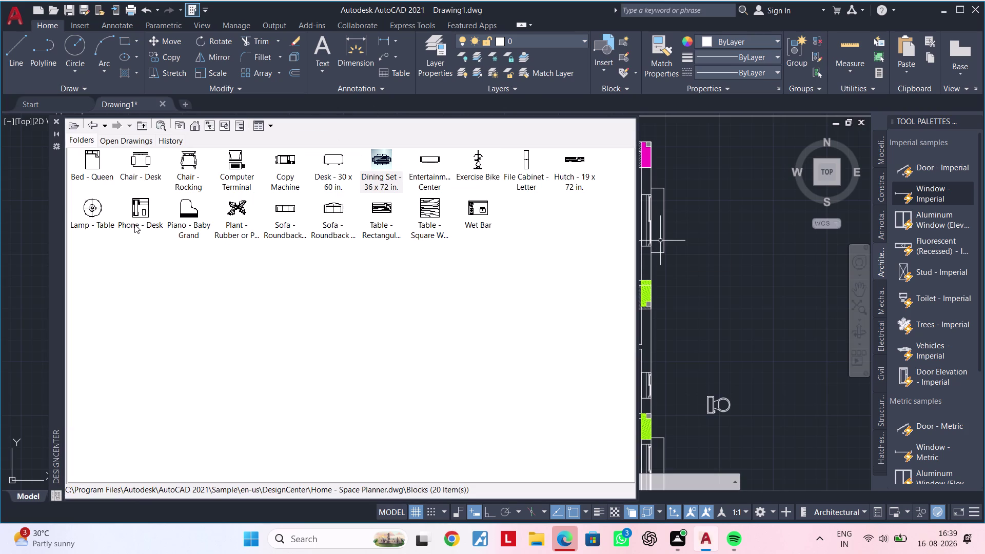
Drag the 'Sink-single - 30 in top' block from Kitchens.dwg into the drawing, then close DesignCenter.
click(98, 129)
click(92, 125)
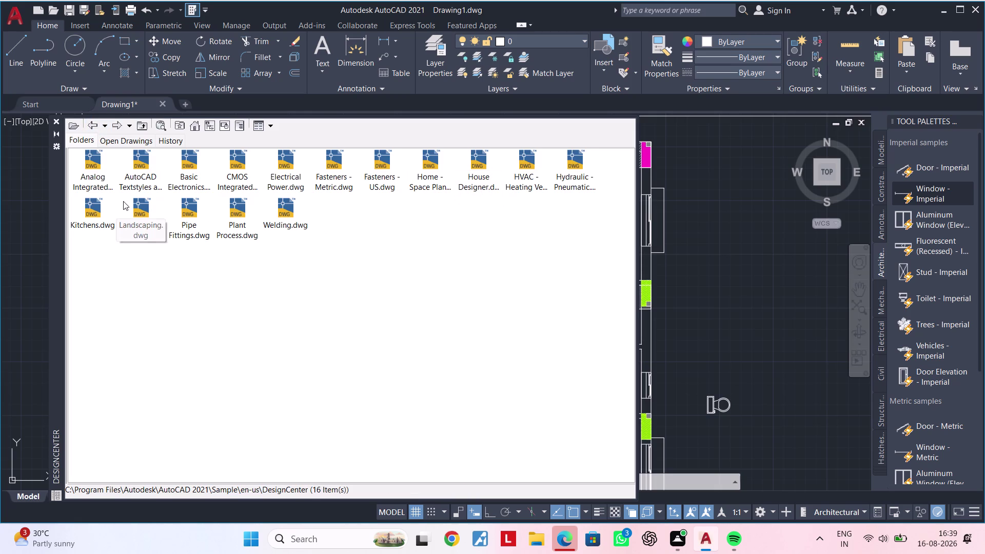
double_click(96, 201)
double_click(85, 160)
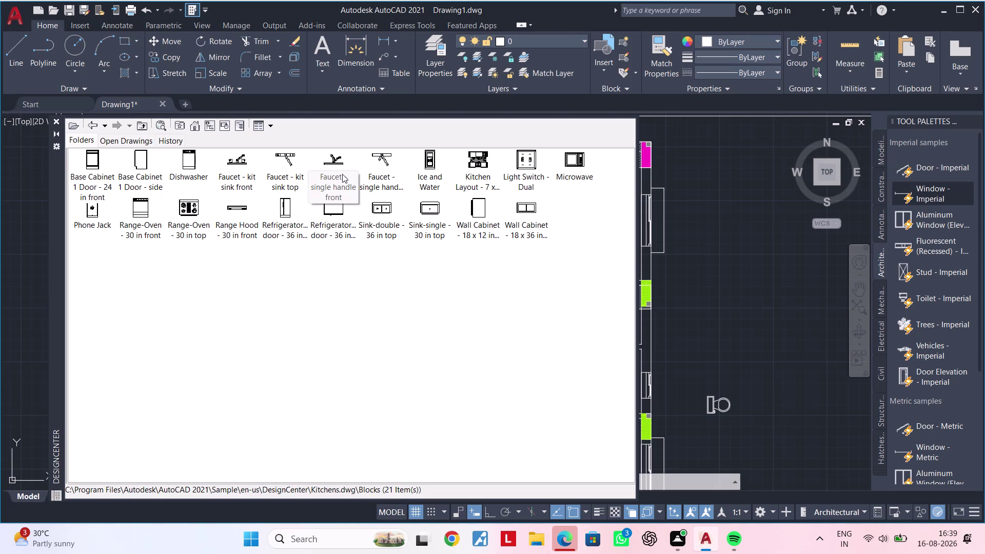
drag(430, 205, 433, 207)
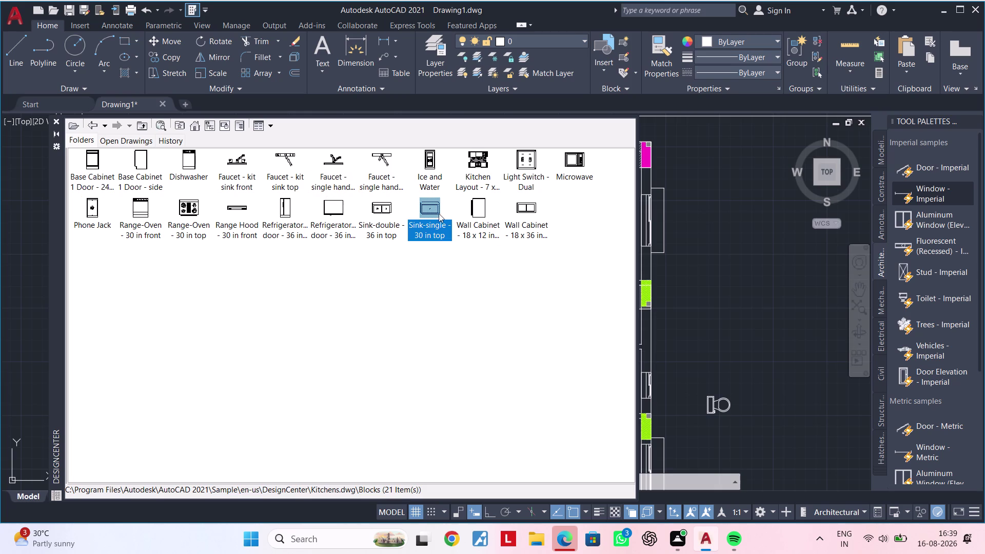
drag(433, 208, 769, 257)
scroll(down, 3)
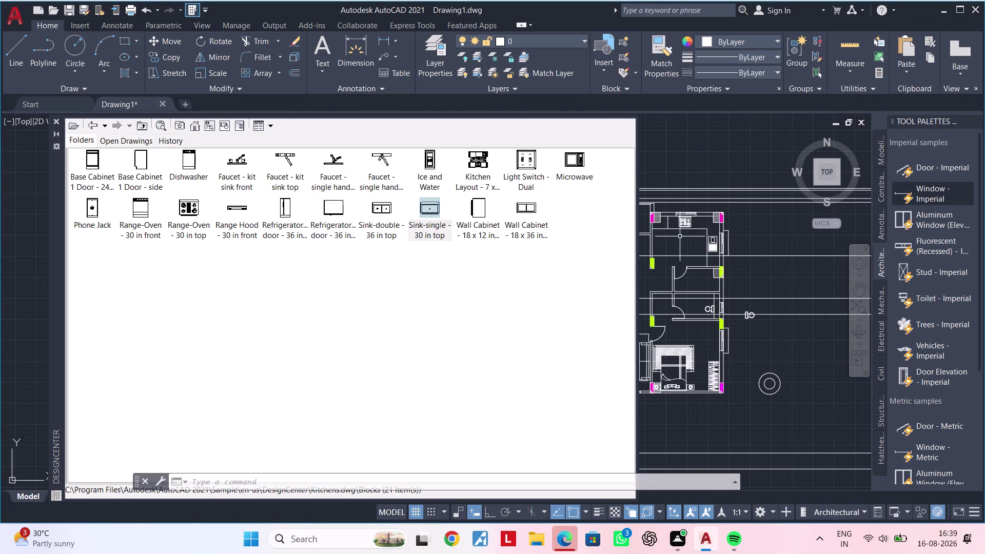
click(60, 121)
scroll(down, 3)
middle_drag(402, 189, 185, 185)
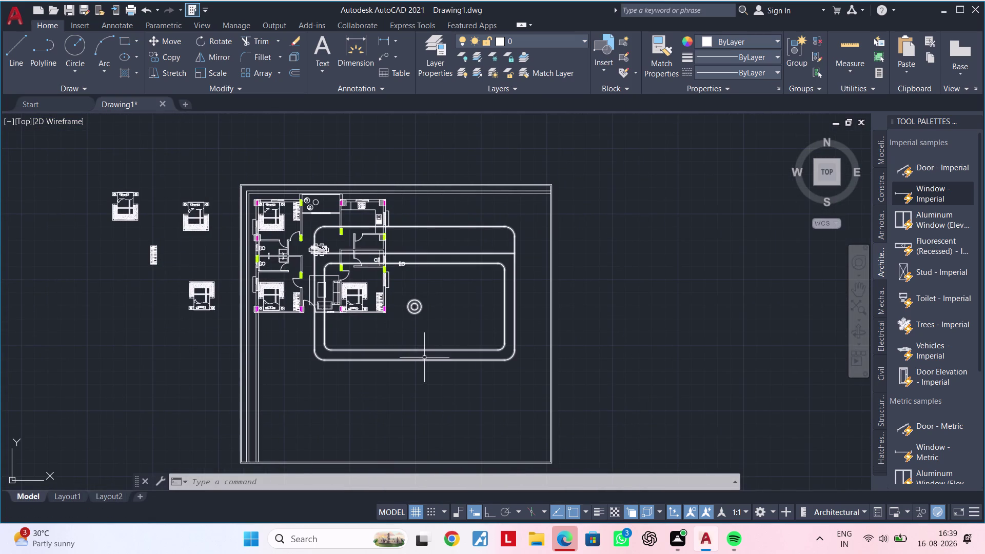
Scale the inserted sink down to a small size.
click(424, 351)
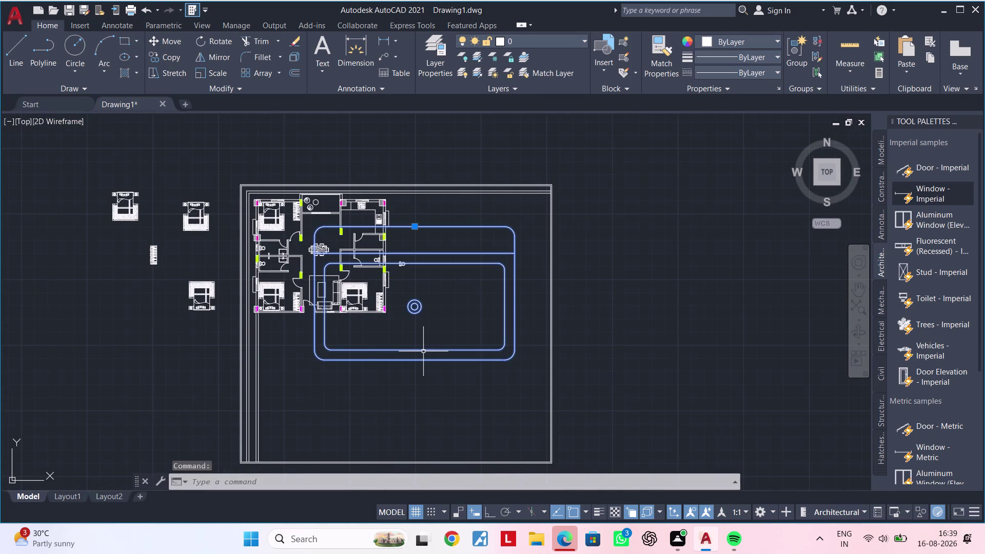
text(sc)
key(space)
click(422, 352)
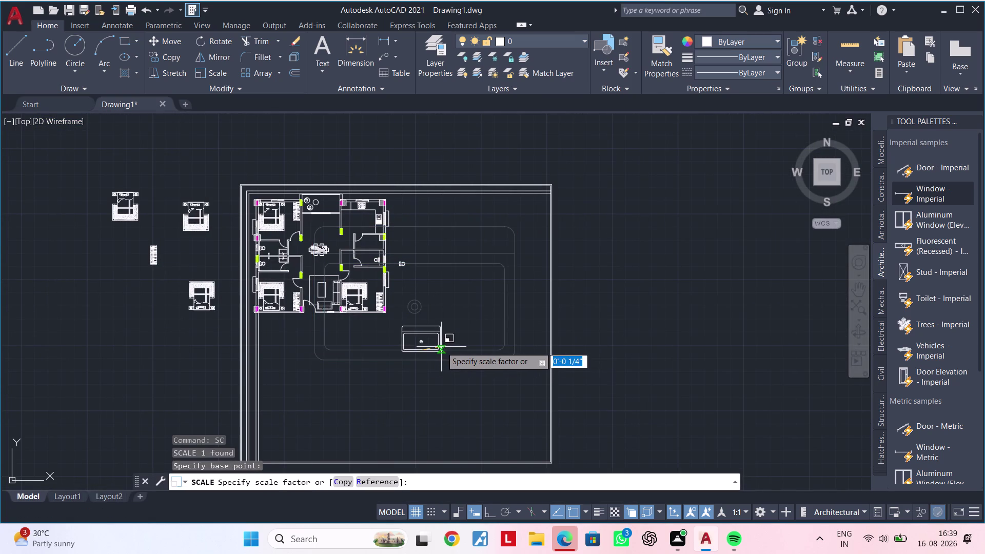
click(429, 347)
scroll(up, 3)
click(434, 346)
middle_drag(434, 344, 442, 340)
Rotate the small sink 270° with Ortho on, then reselect it.
drag(478, 267, 465, 278)
click(347, 363)
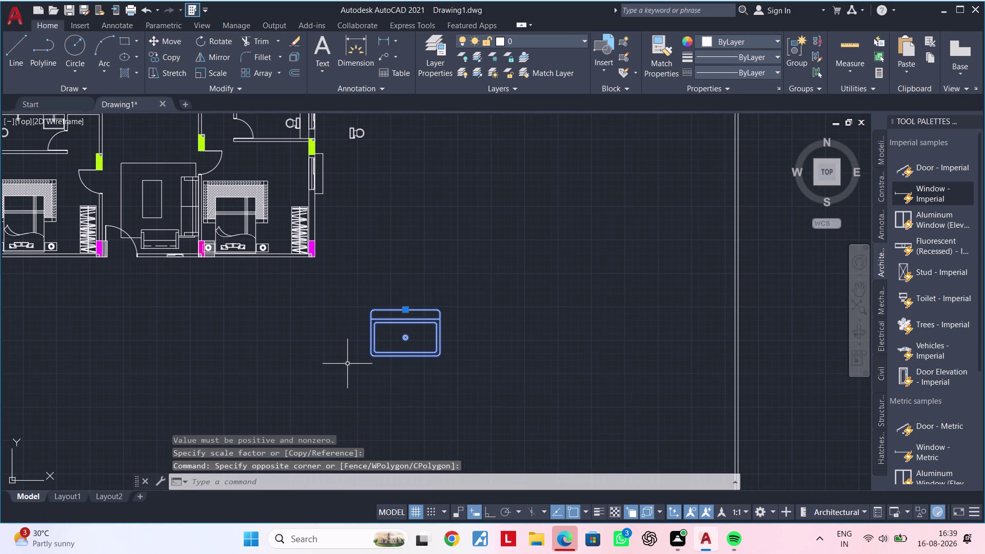
text(ro)
key(space)
click(346, 364)
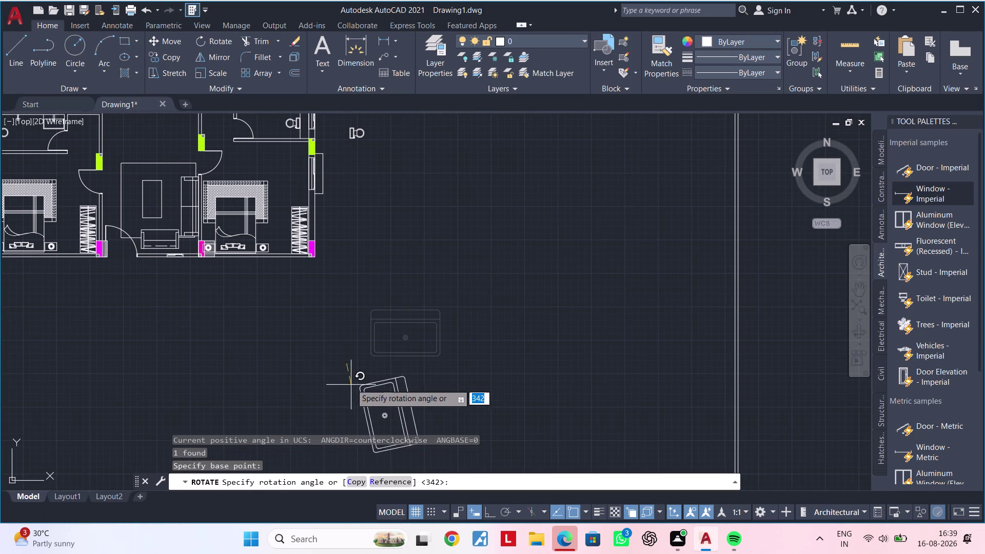
click(486, 512)
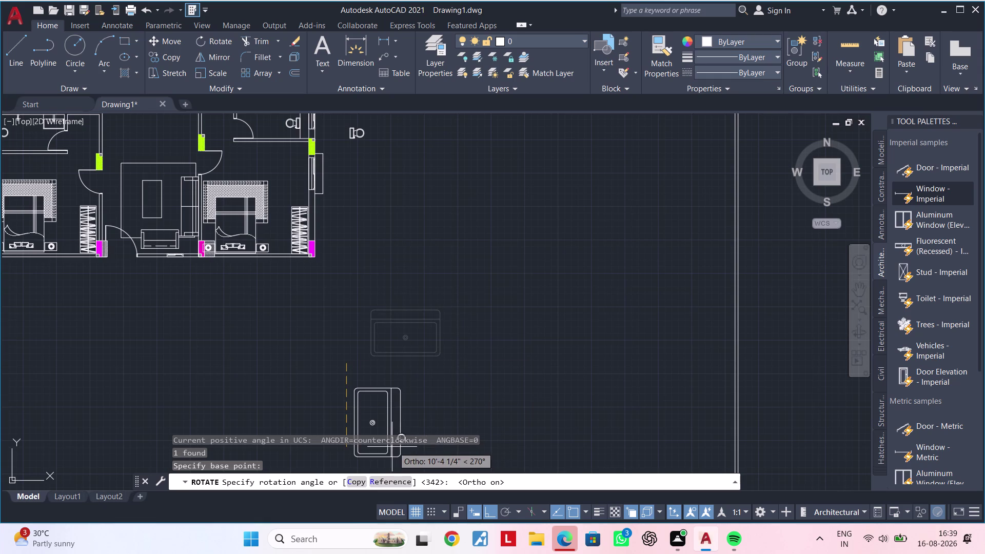
click(392, 447)
middle_drag(413, 374, 450, 274)
scroll(up, 3)
drag(461, 258, 440, 296)
click(345, 436)
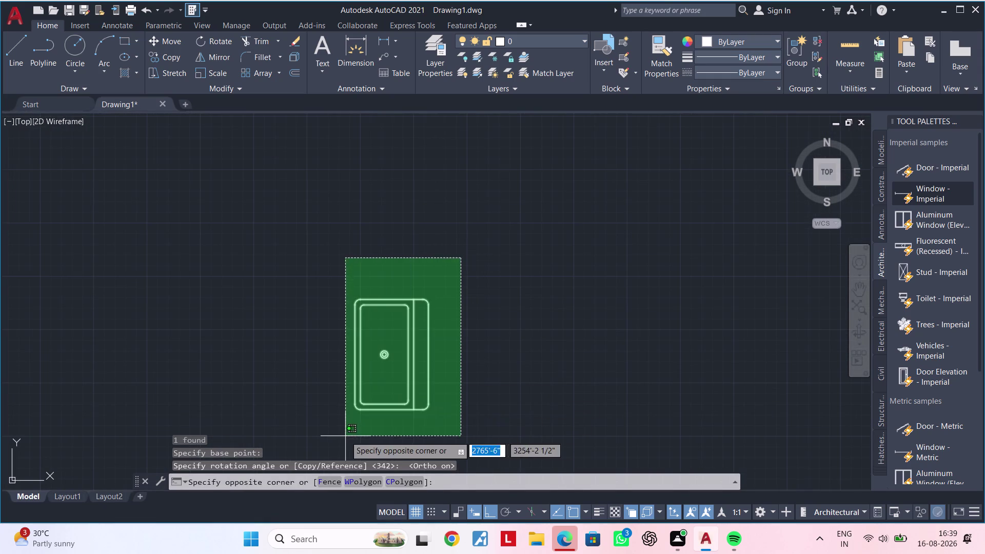
Move the sink into the room beside the dining table.
text(m)
key(space)
click(359, 413)
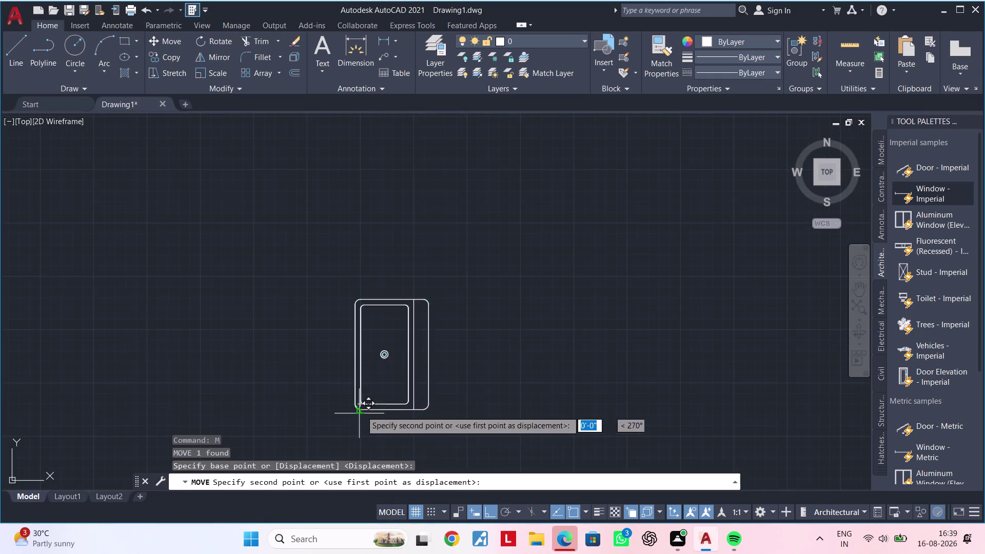
scroll(down, 3)
middle_drag(266, 325, 369, 358)
scroll(up, 3)
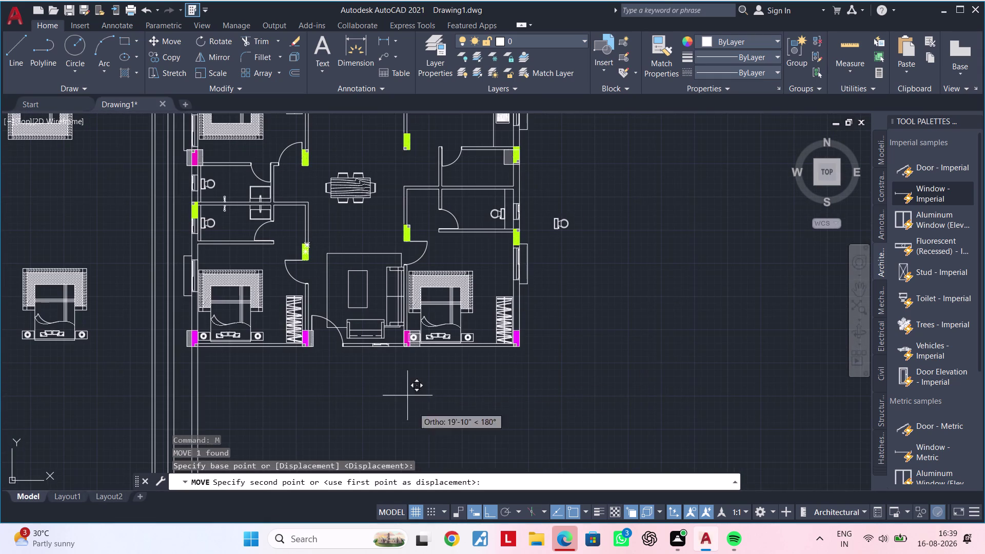
click(485, 513)
scroll(up, 3)
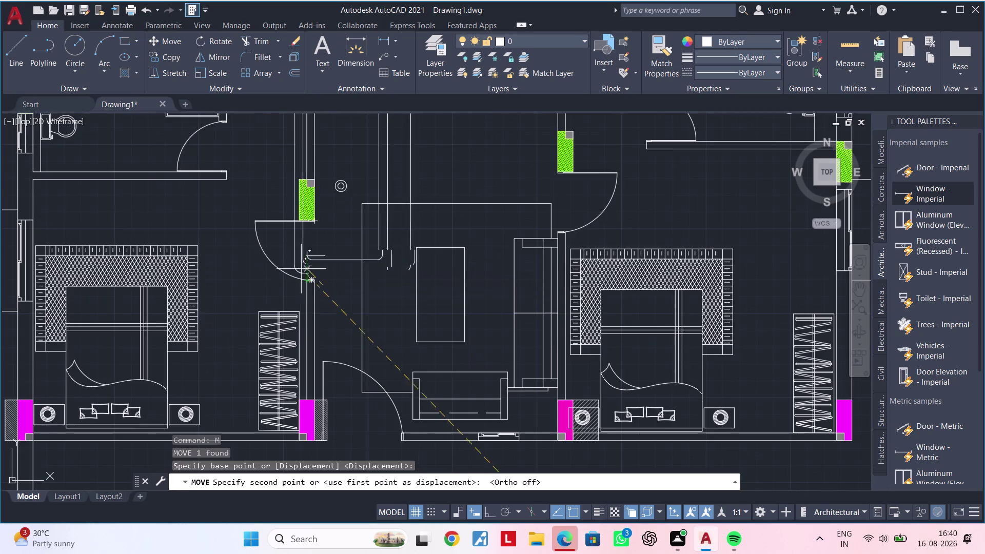
scroll(down, 3)
middle_drag(298, 237, 329, 405)
scroll(up, 3)
middle_drag(274, 302, 277, 335)
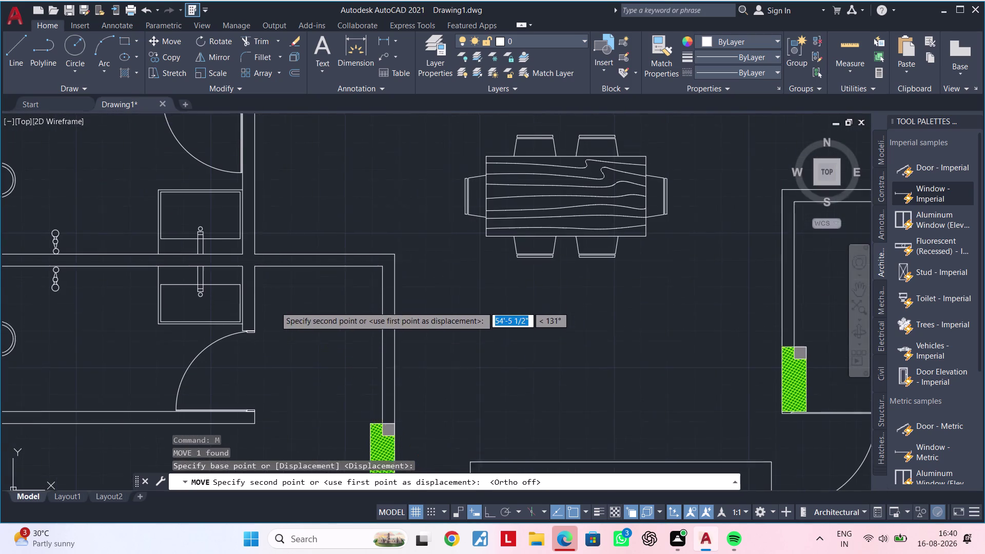
middle_drag(277, 335, 282, 445)
click(282, 379)
key(Escape)
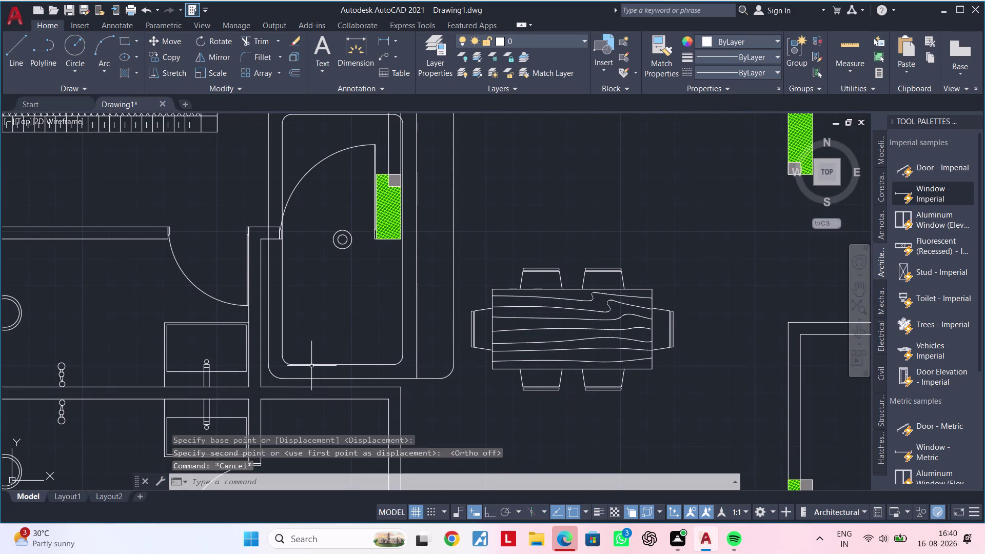
Scale the placed sink down to a smaller size.
click(311, 365)
text(sc)
key(space)
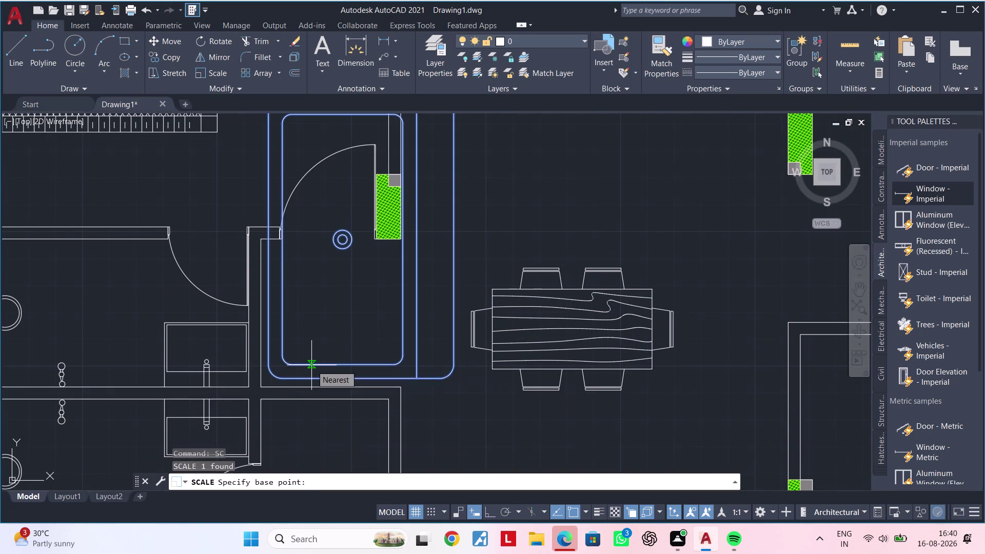
key(space)
click(314, 343)
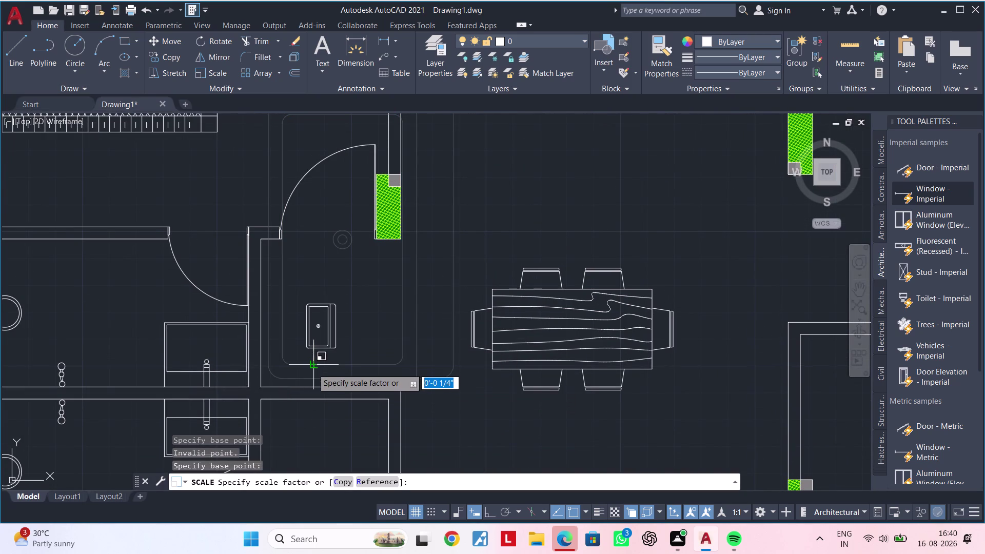
click(312, 357)
scroll(up, 3)
middle_drag(315, 357, 350, 354)
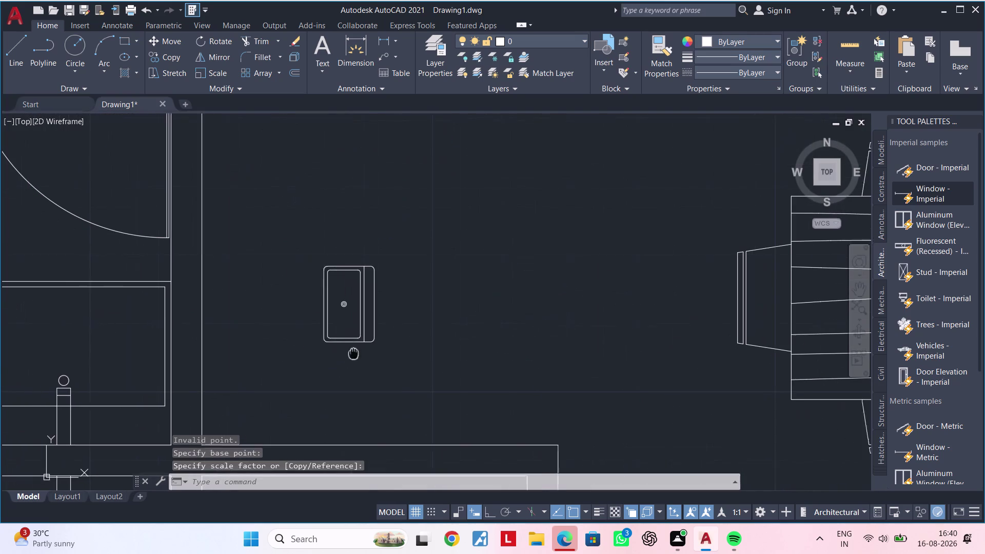
middle_drag(350, 354, 364, 351)
Move the shrunken sink against the wall corner.
key(Escape)
drag(441, 217, 408, 276)
click(326, 368)
text(m)
key(space)
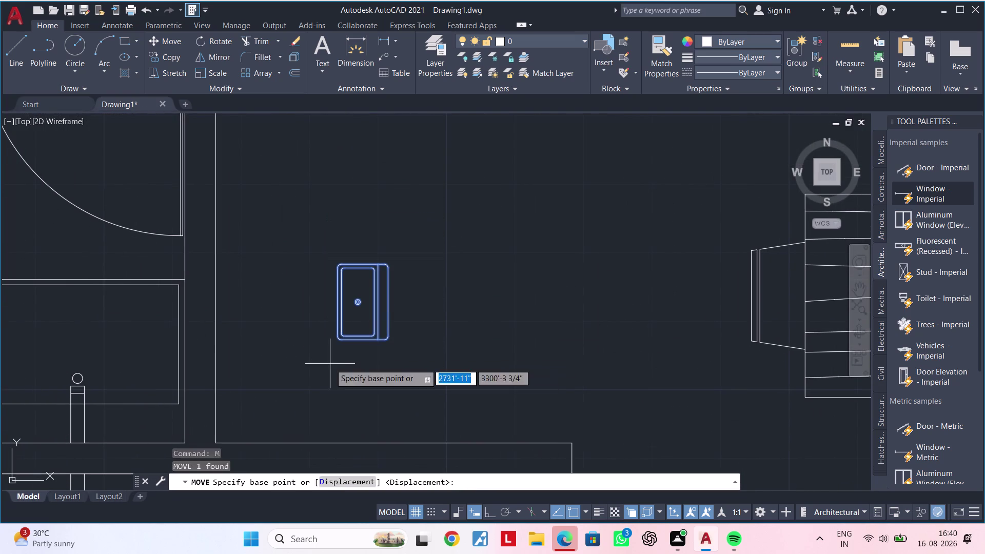
click(332, 364)
middle_drag(224, 420, 298, 386)
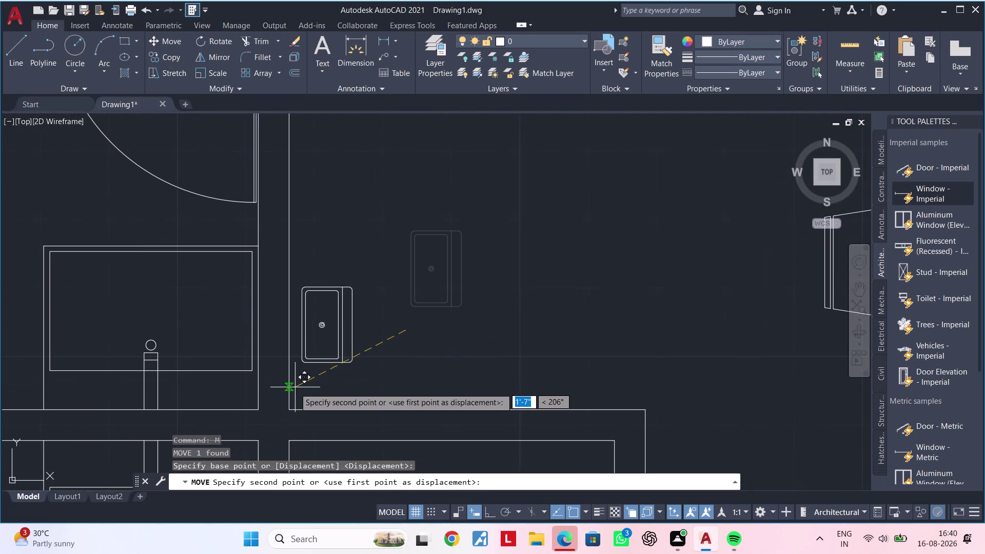
click(293, 392)
key(Escape)
Rescale the sink once more to fit against the wall.
scroll(up, 3)
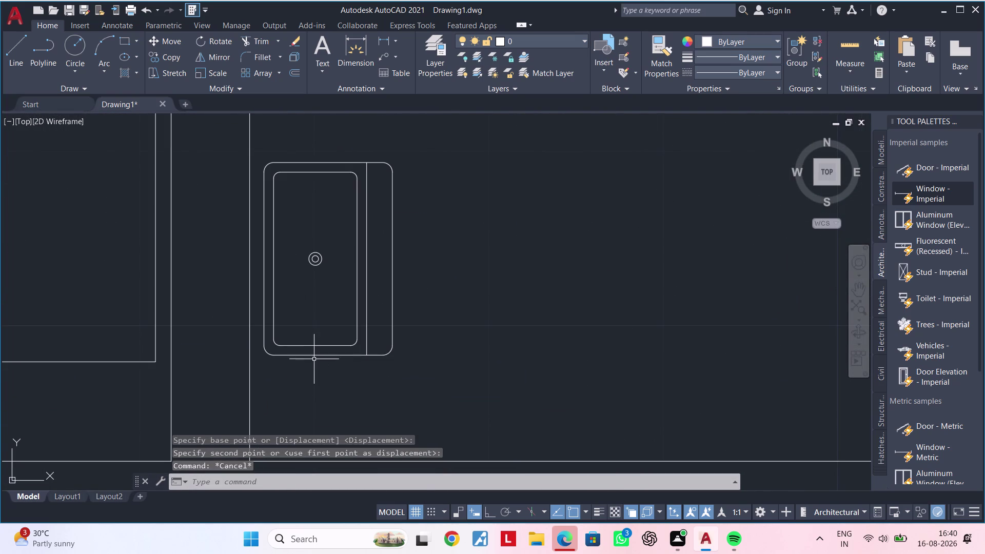
click(316, 352)
click(313, 358)
scroll(down, 3)
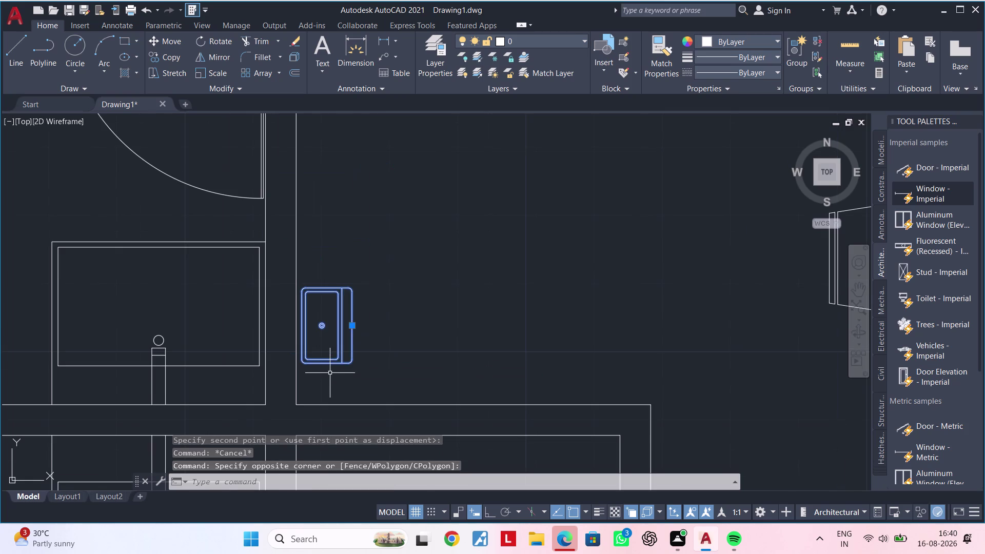
middle_click(332, 377)
text(sc)
key(space)
click(330, 379)
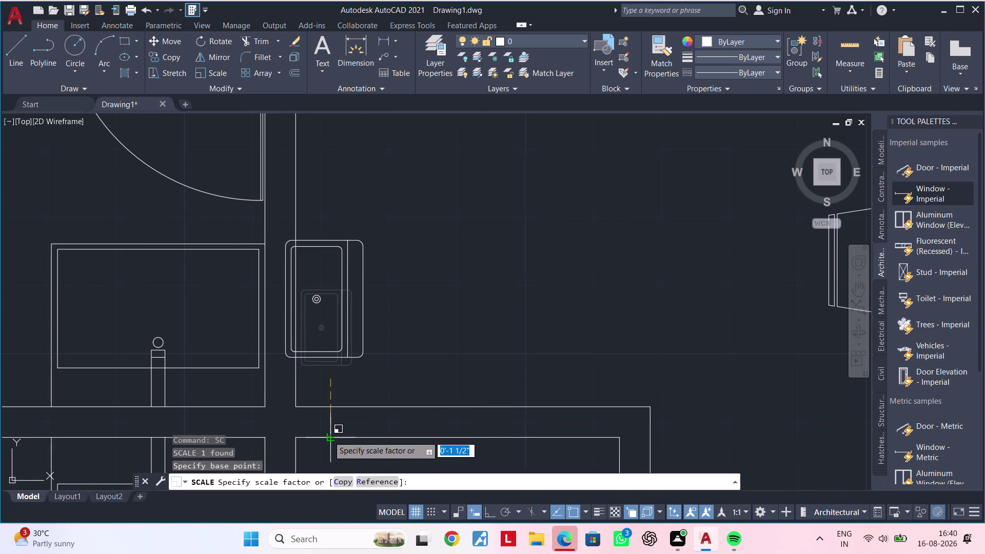
click(328, 436)
Move the resized sink to its final spot by the wall.
middle_drag(358, 385, 364, 388)
click(362, 360)
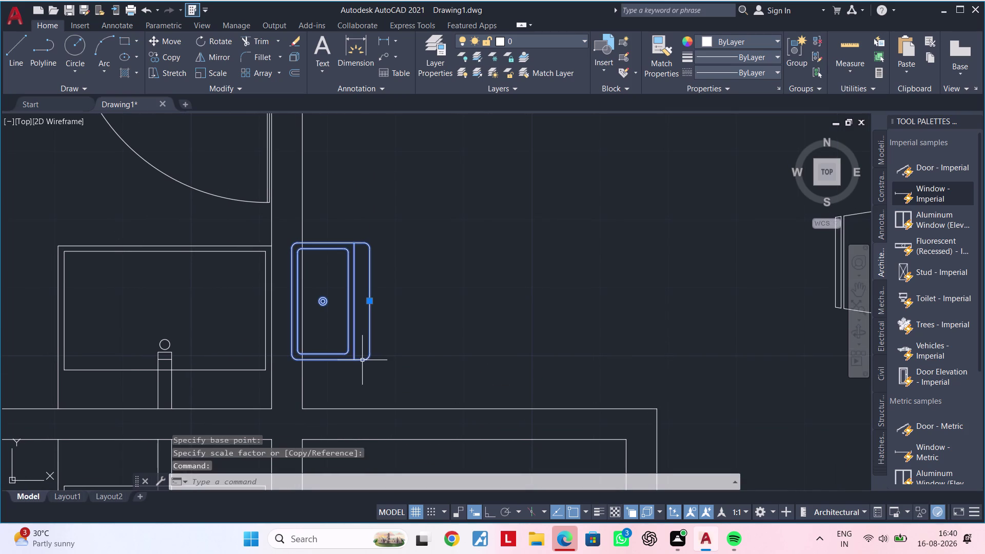
text(m)
key(space)
scroll(up, 3)
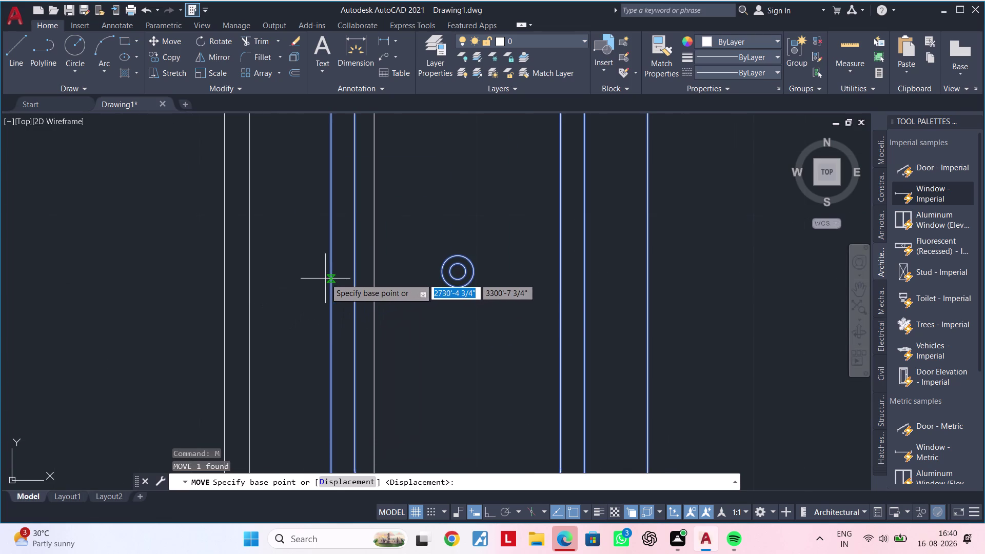
click(329, 269)
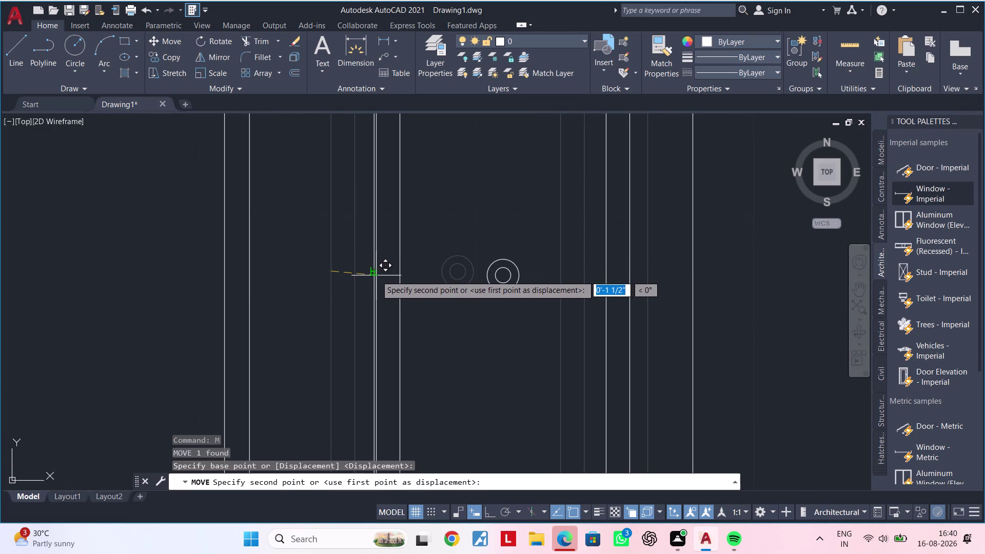
scroll(down, 3)
middle_drag(406, 337, 342, 334)
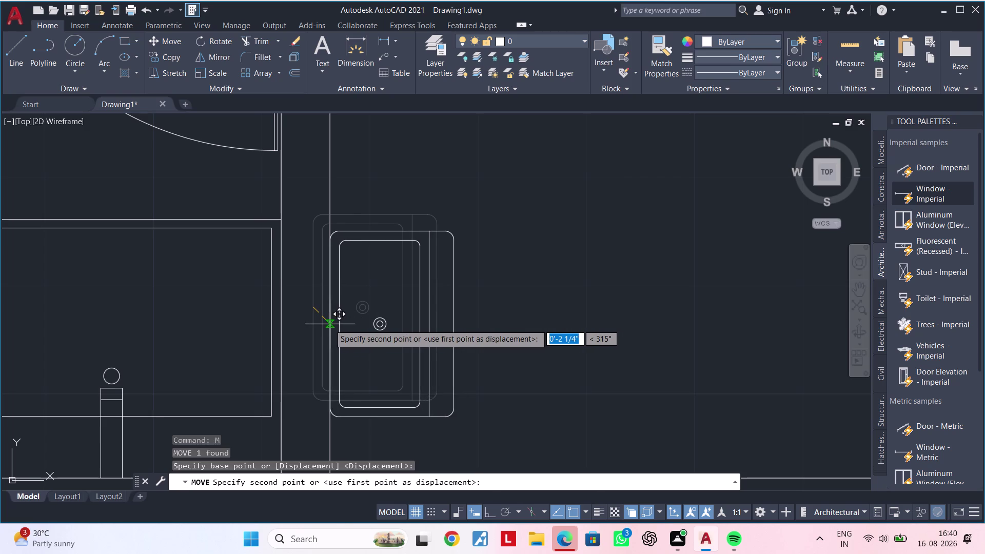
scroll(up, 3)
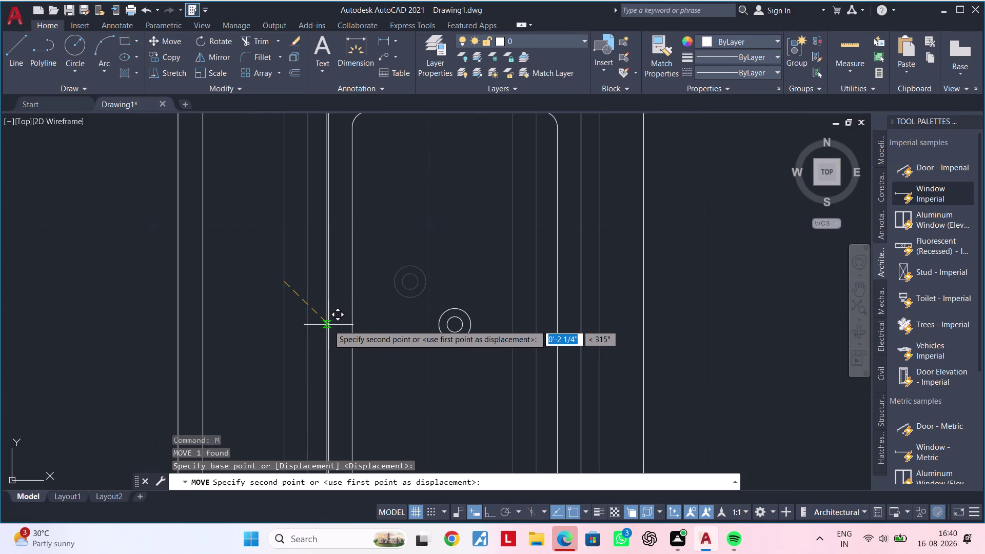
click(326, 324)
scroll(down, 3)
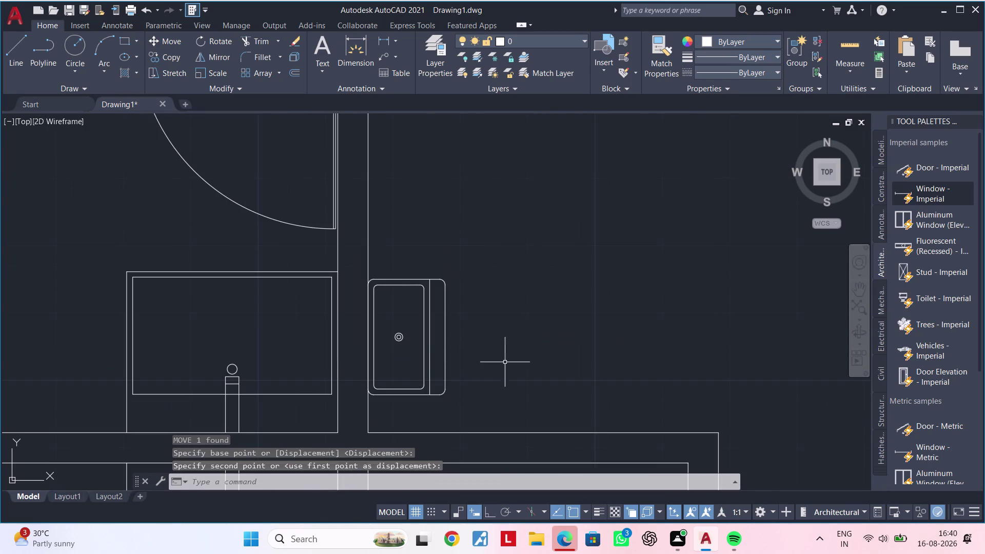
scroll(down, 3)
middle_drag(507, 363, 347, 310)
key(Escape)
scroll(down, 3)
middle_drag(451, 333, 360, 320)
key(Escape)
middle_drag(417, 367, 355, 352)
key(Escape)
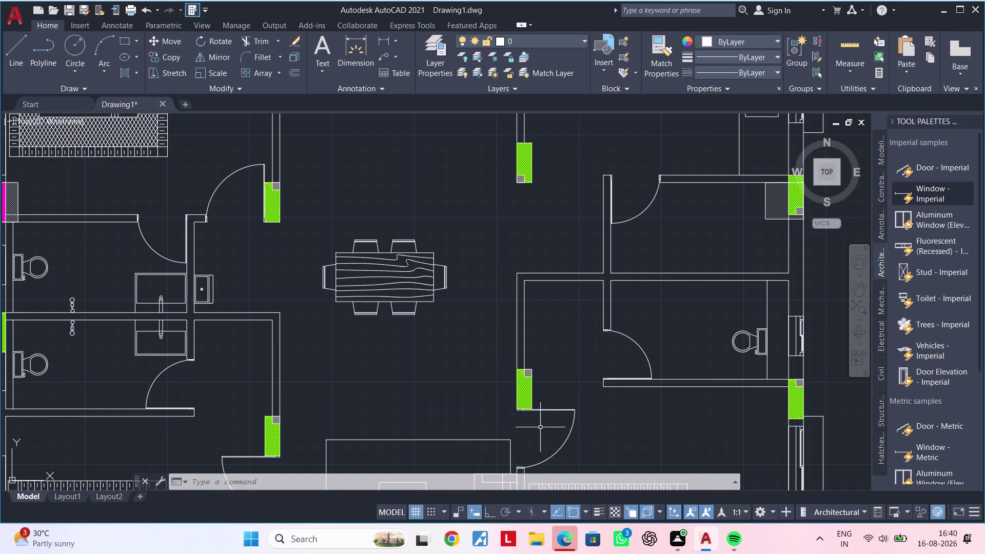
middle_drag(539, 427, 449, 283)
middle_drag(543, 321, 404, 364)
scroll(up, 3)
middle_drag(419, 305, 417, 300)
middle_click(417, 300)
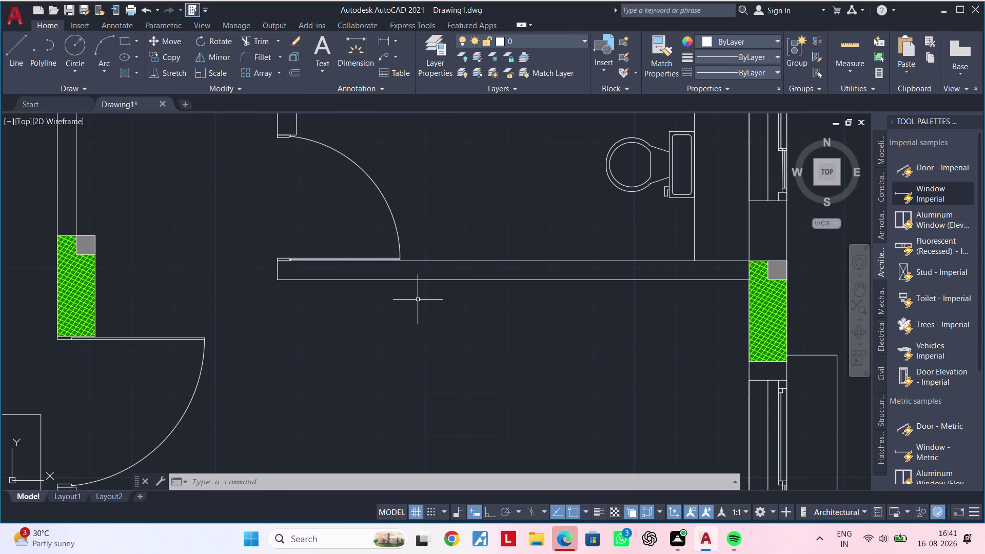
text(l)
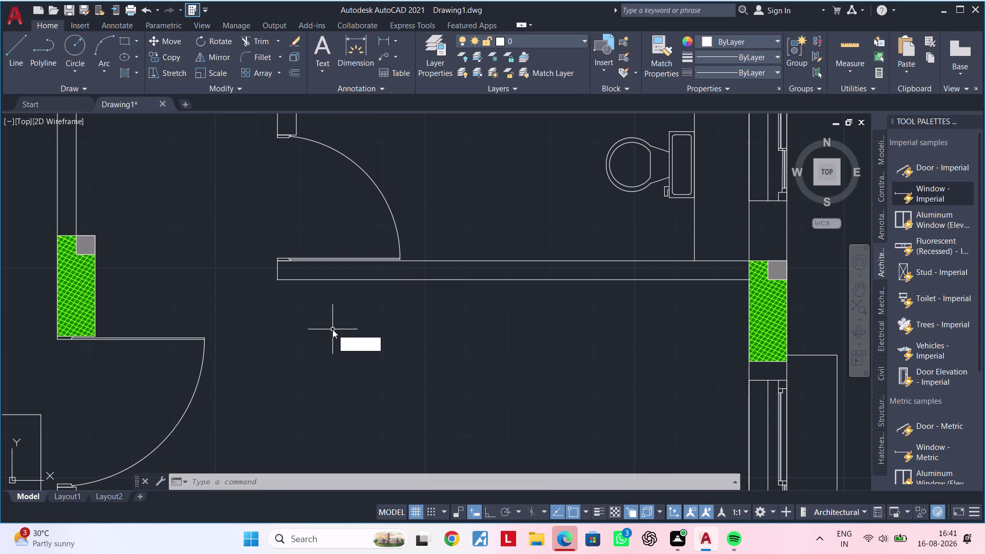
Start the outline on the wall below the door, with Ortho on and a 1' segment down.
key(space)
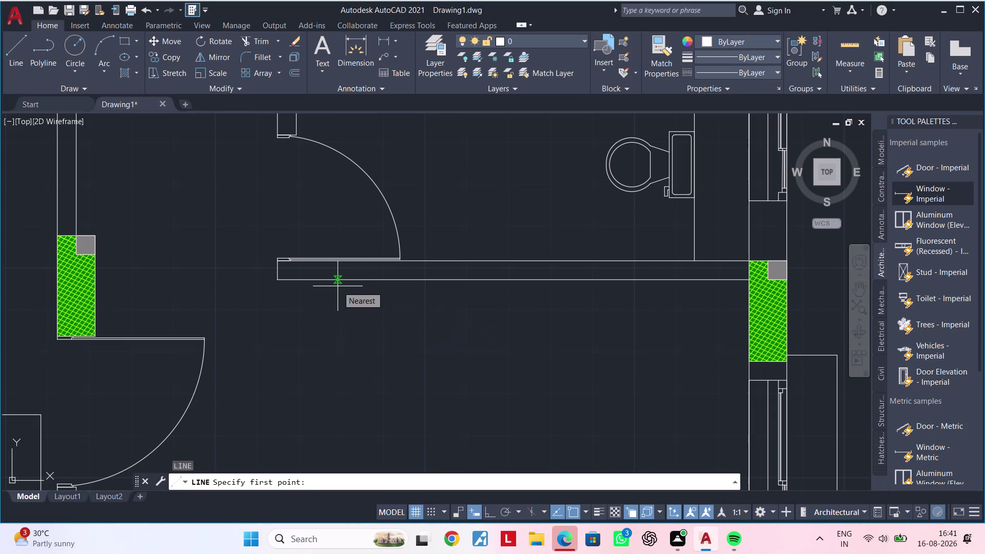
click(337, 279)
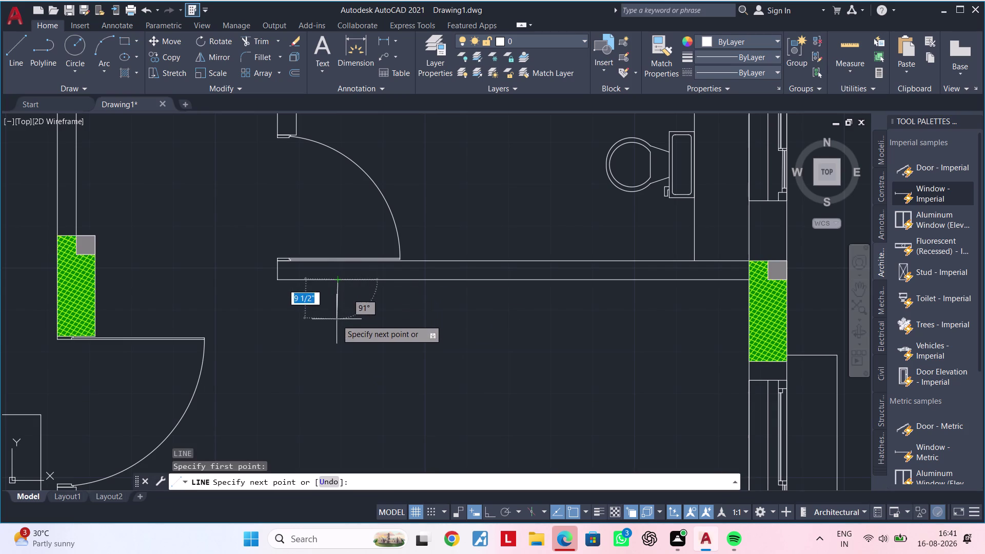
click(491, 519)
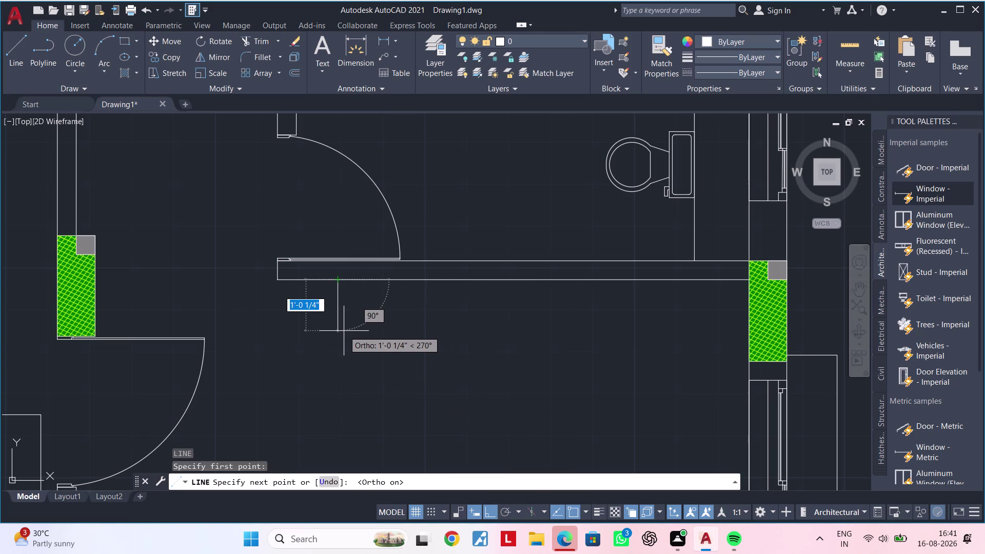
text(1')
key(Return)
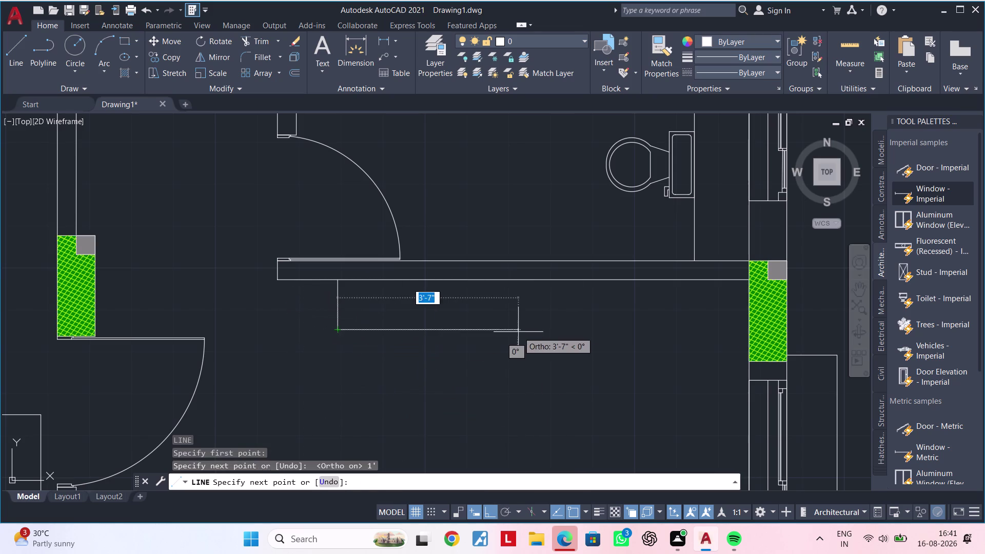
Draw the 5' bottom edge rightward and close the outline back up to the wall.
middle_drag(560, 318, 469, 319)
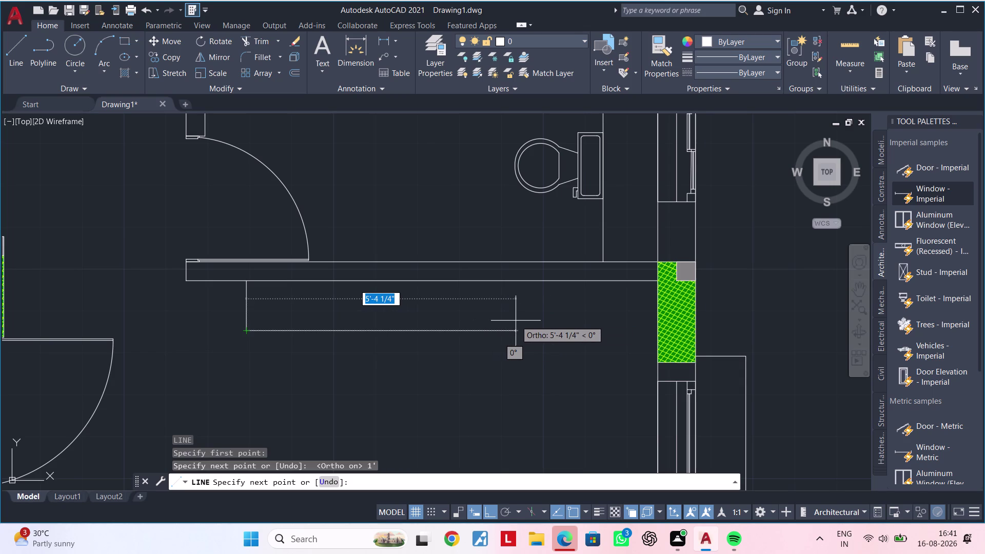
text(5')
key(Return)
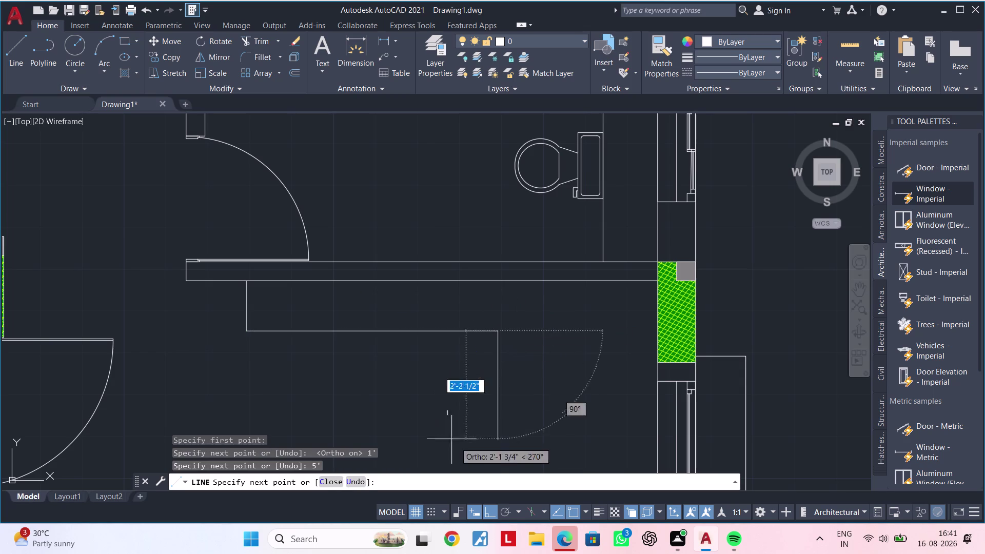
click(500, 284)
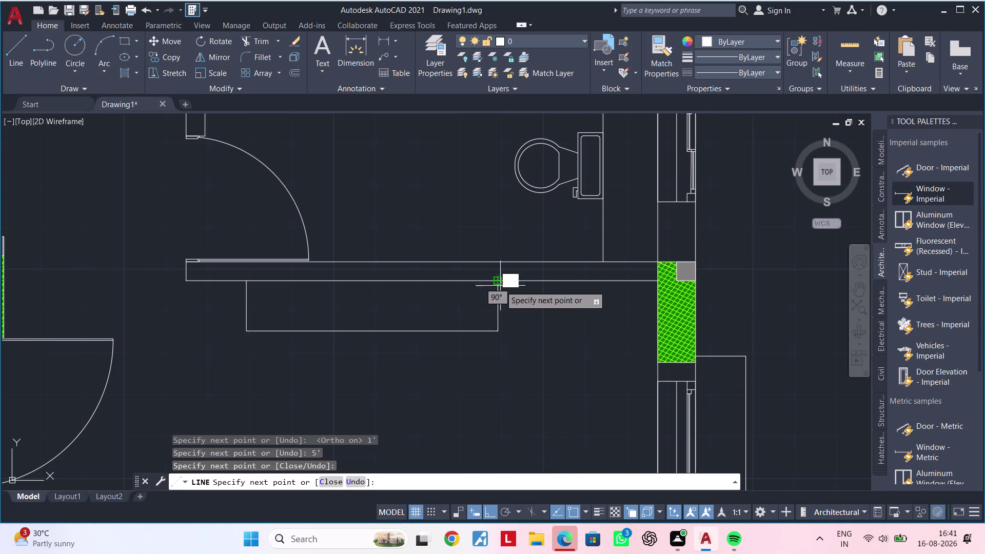
key(Escape)
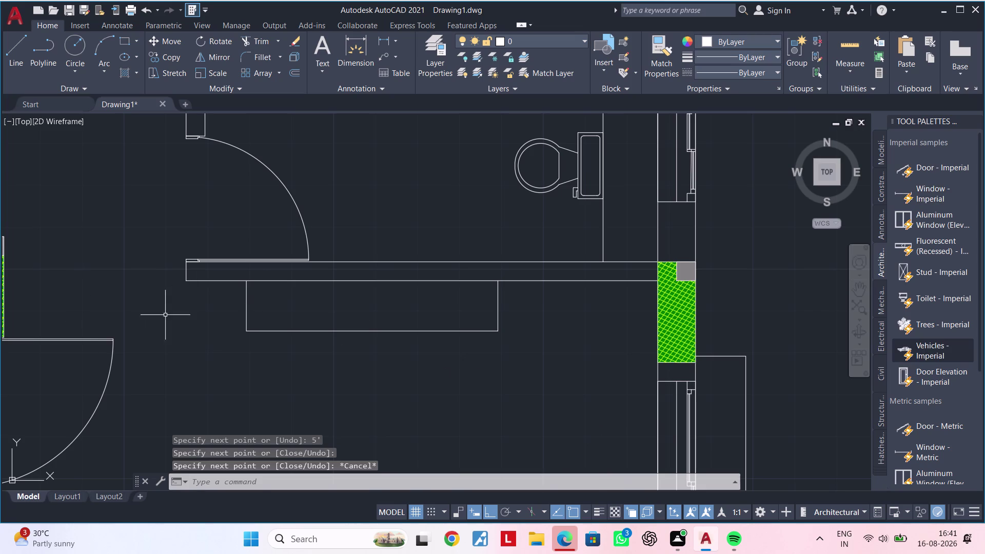
middle_drag(288, 352, 272, 335)
key(Escape)
key(Escape)
middle_drag(283, 340, 274, 341)
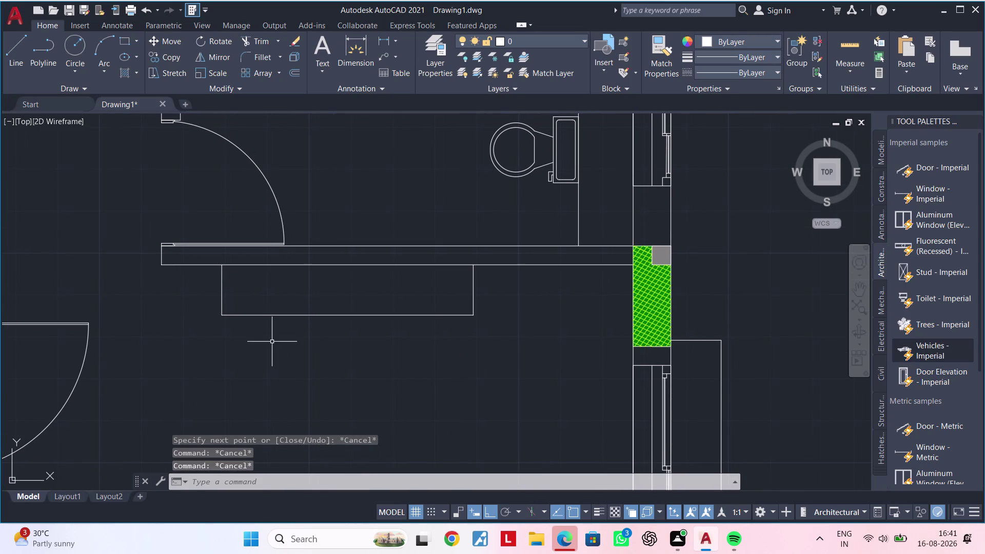
Draw a 3'6" horizontal line inside the outline's left part.
text(l)
key(space)
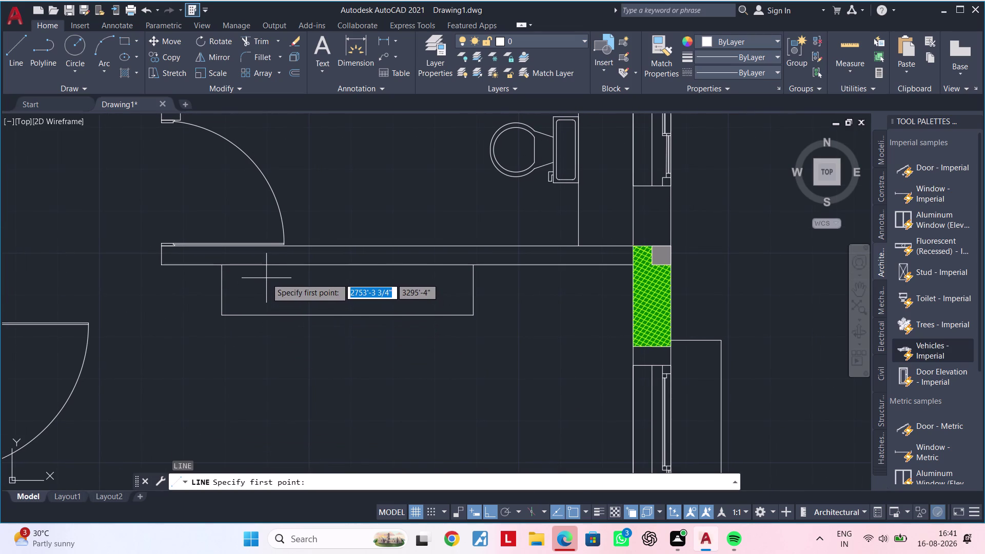
click(267, 278)
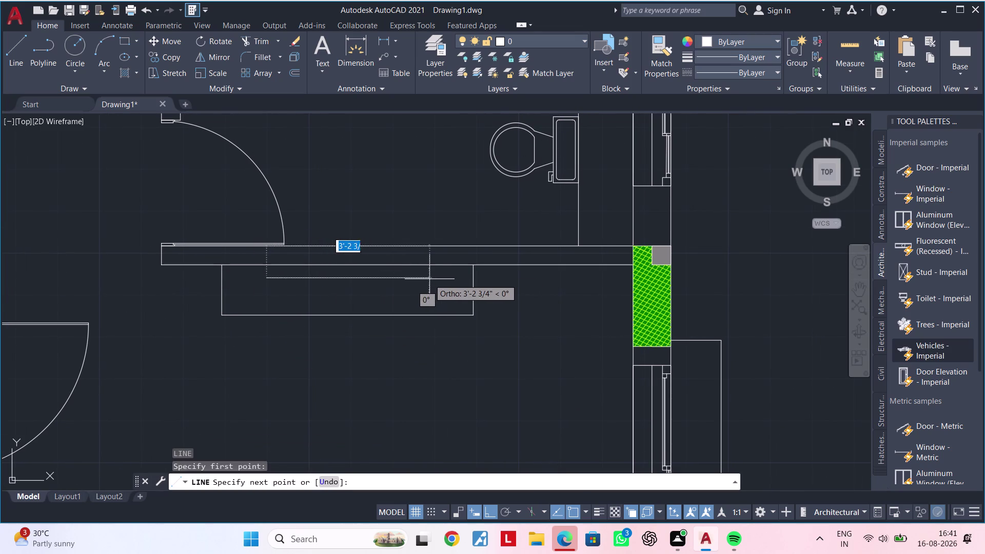
text(3)
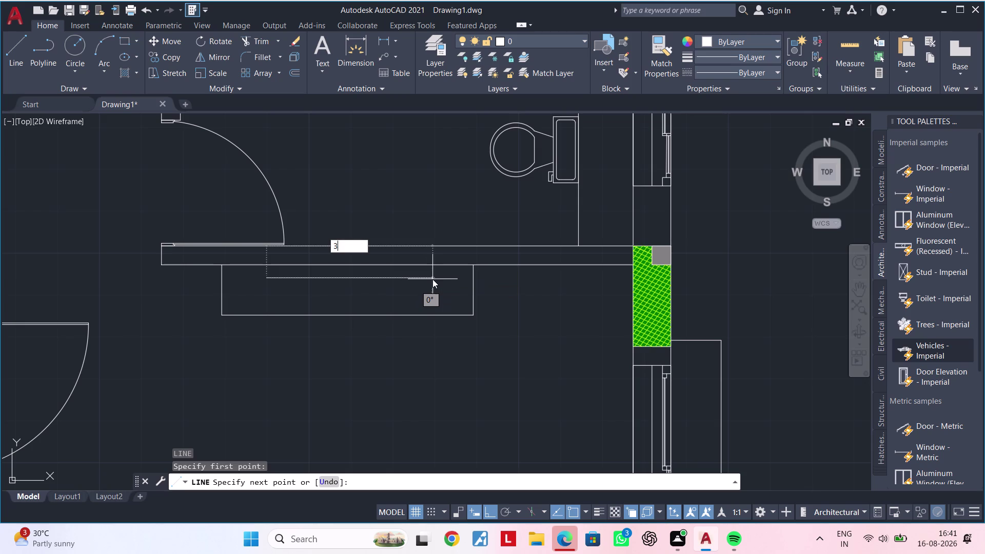
text(')
key(6)
key(shift+quotedbl)
key(Return)
key(Escape)
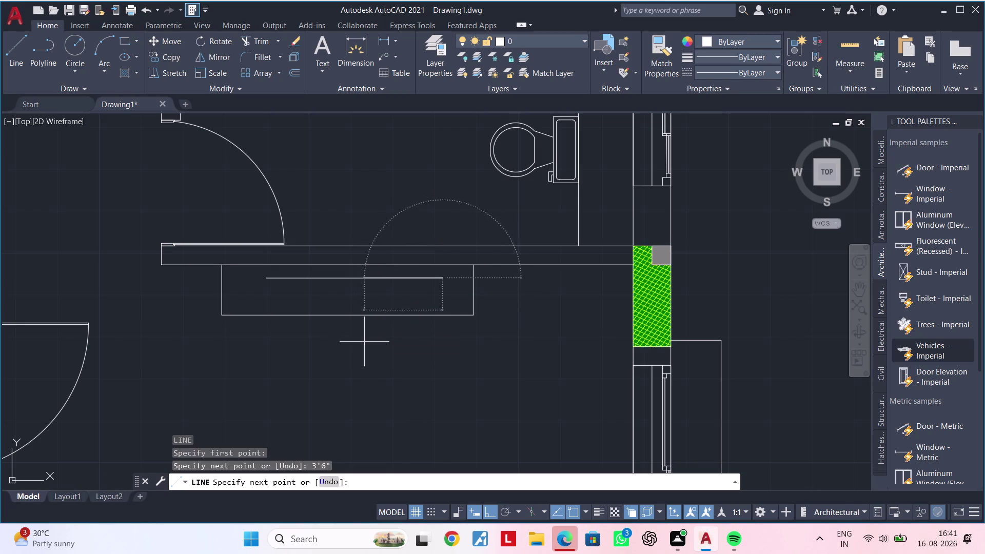
key(space)
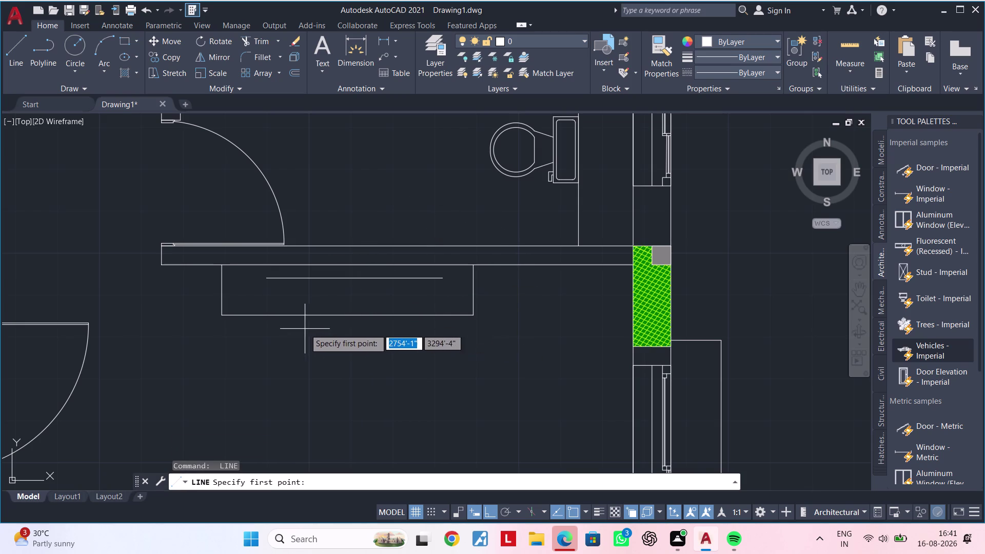
scroll(up, 3)
key(Escape)
key(Escape)
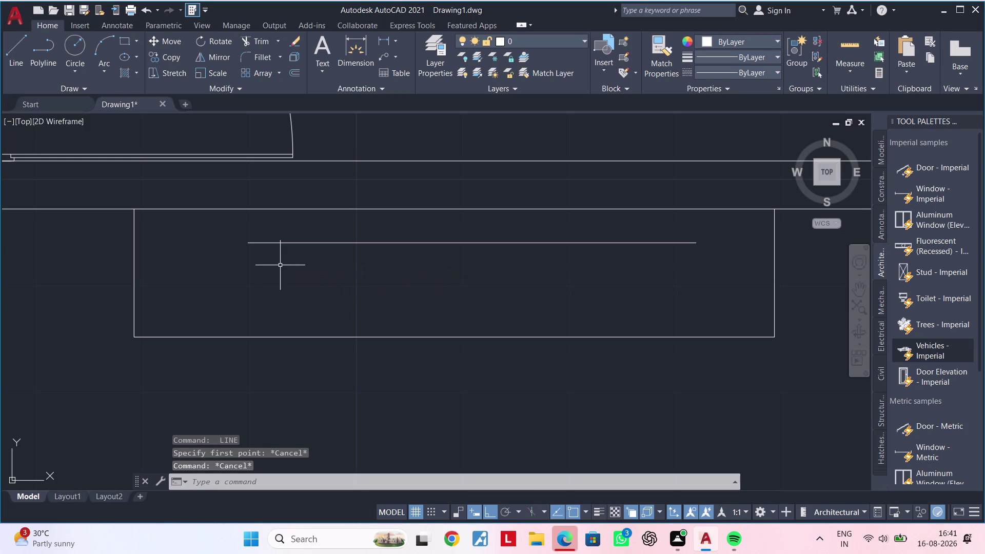
Offset the 3'6" line 2" downward to make a parallel copy.
text(of 2")
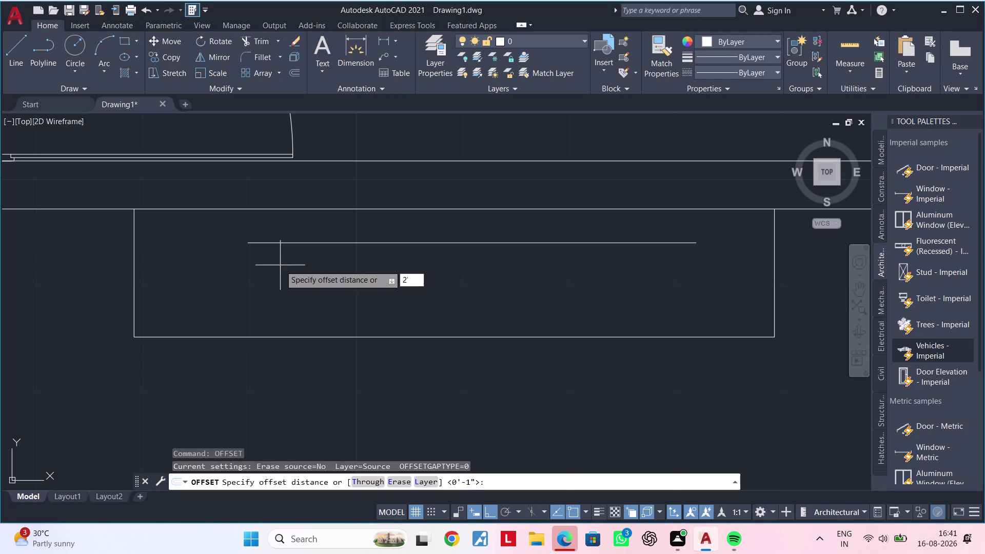
key(Return)
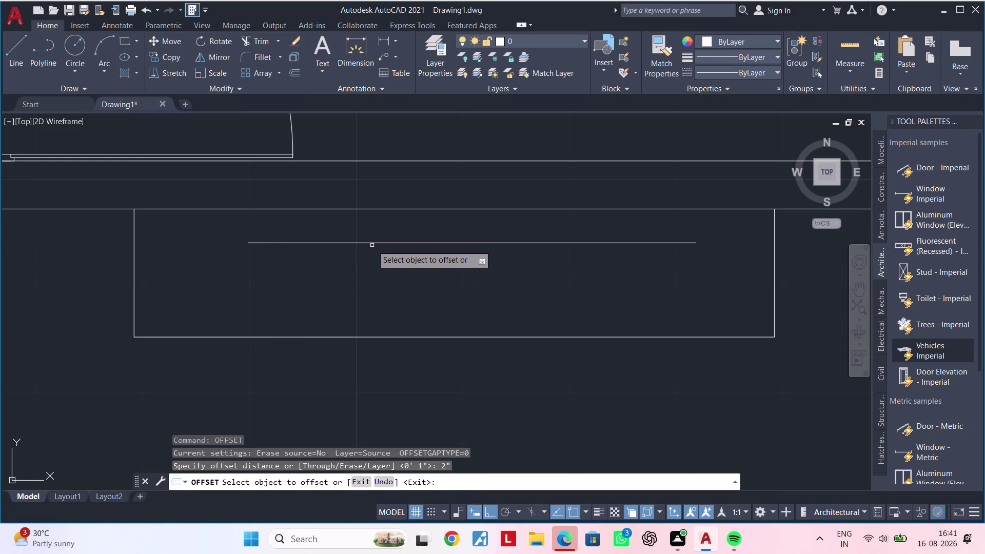
click(409, 242)
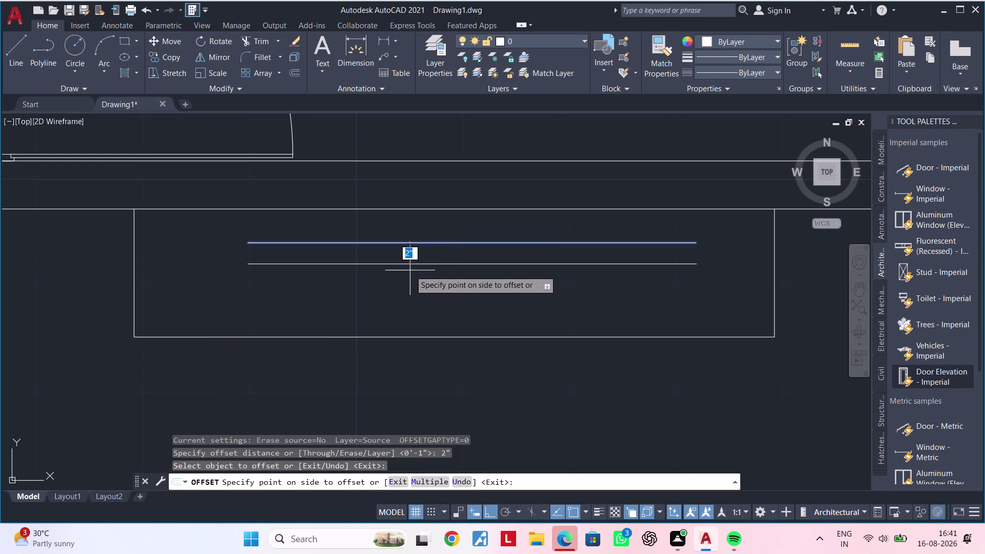
click(412, 281)
key(Escape)
key(Escape)
middle_drag(417, 288, 384, 304)
text(l)
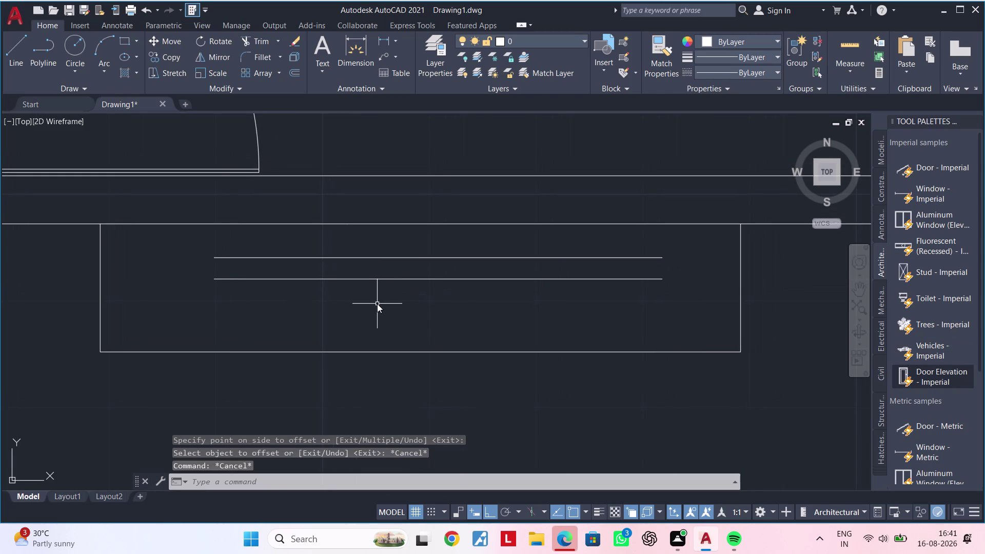
key(space)
key(Escape)
key(Escape)
Draw a circle near the upper line's right end, then delete it as misplaced.
key(Escape)
text(c)
key(space)
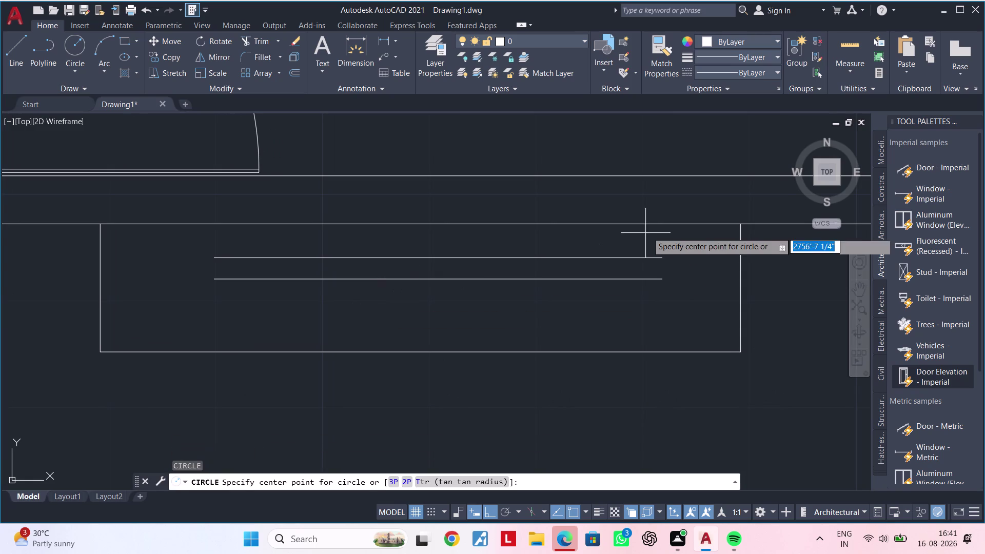
click(659, 260)
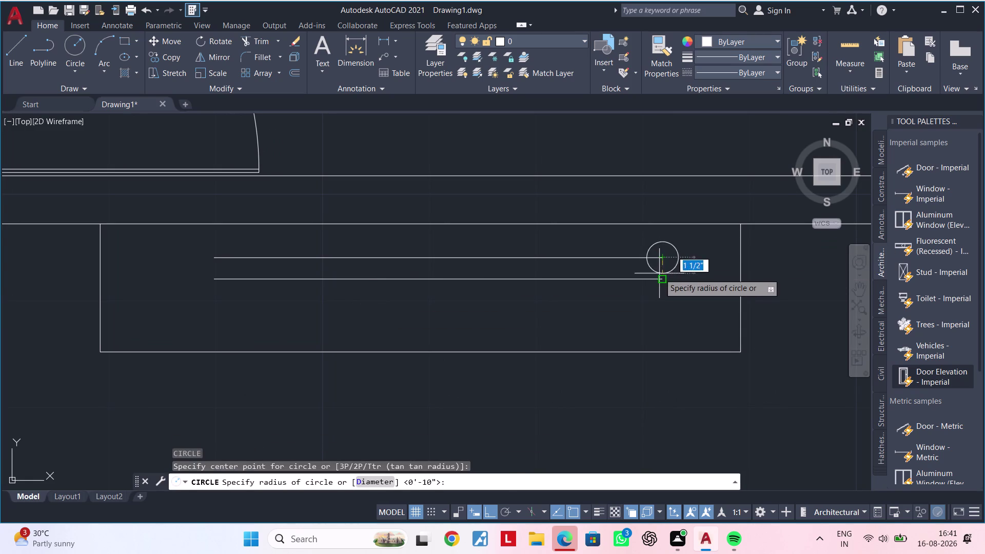
click(661, 277)
key(Escape)
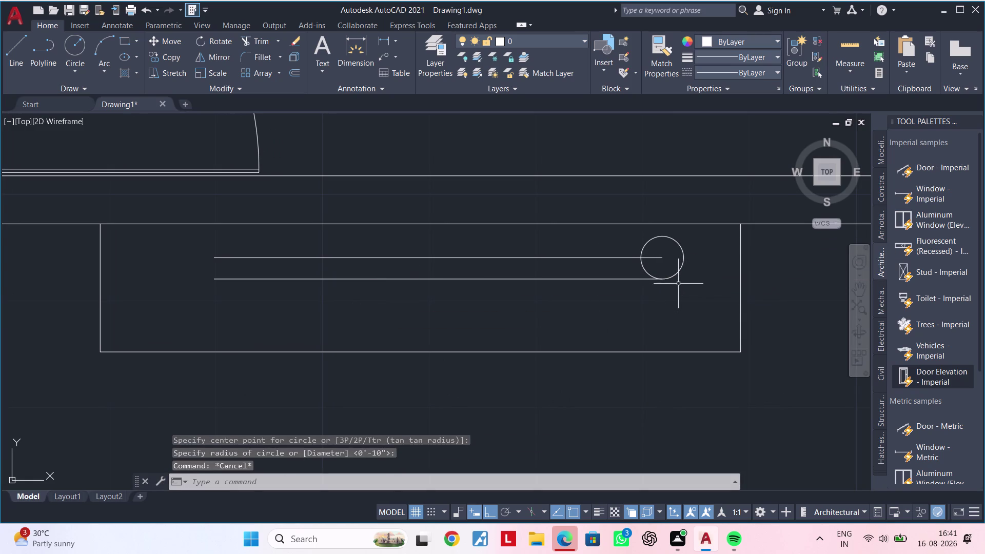
click(678, 271)
key(Delete)
middle_drag(677, 287, 652, 301)
key(Escape)
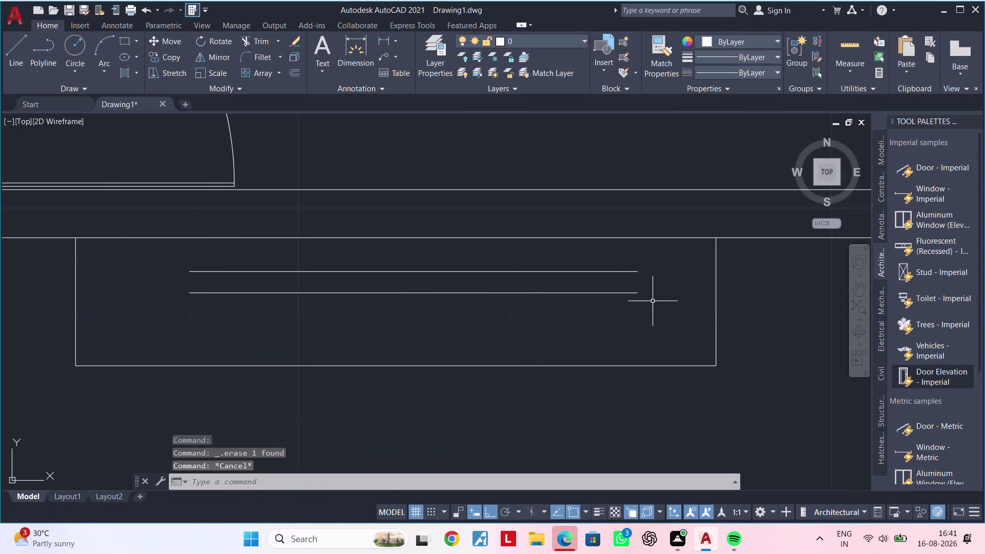
key(Escape)
Join the lines' right ends with a line and add a circle touching both lines.
key(l)
key(space)
scroll(up, 3)
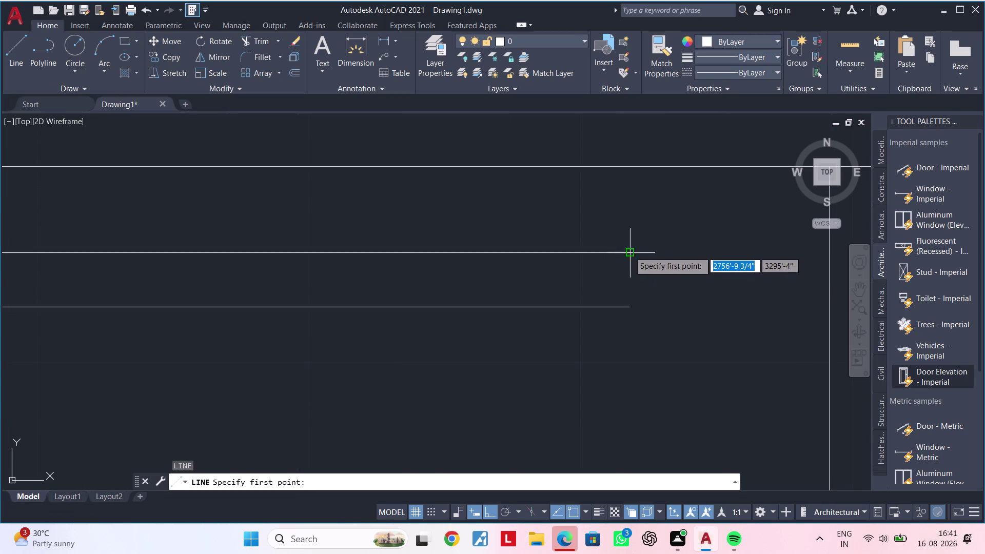
click(628, 251)
click(630, 307)
key(Escape)
key(Escape)
text(c)
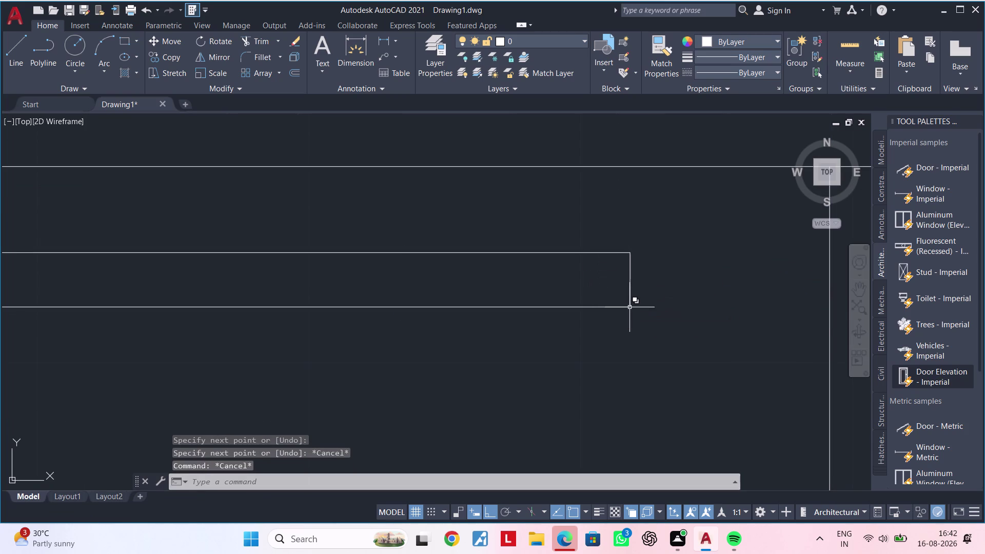
key(space)
click(630, 282)
click(628, 254)
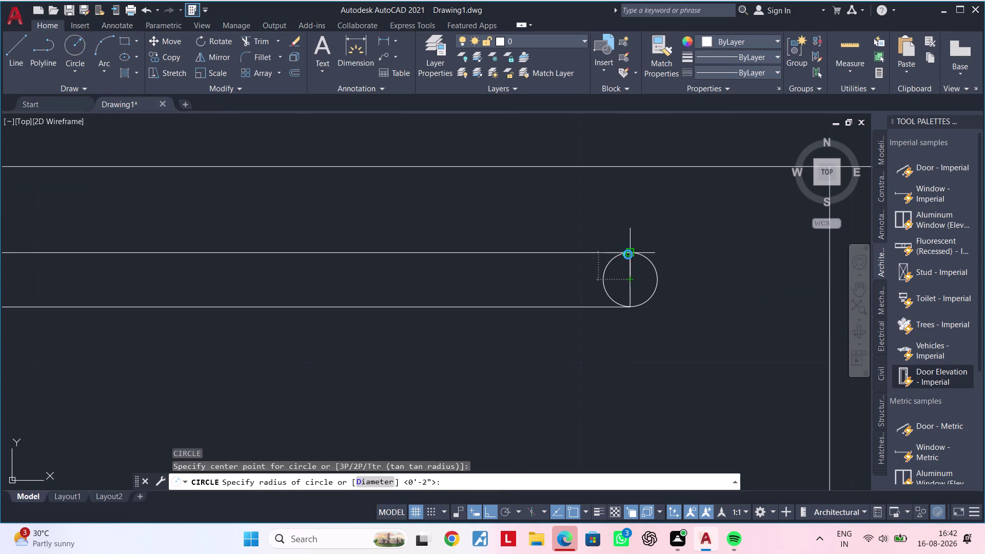
key(Escape)
Trim away the right-end circle's left half and the other unwanted piece.
text(tr)
key(space)
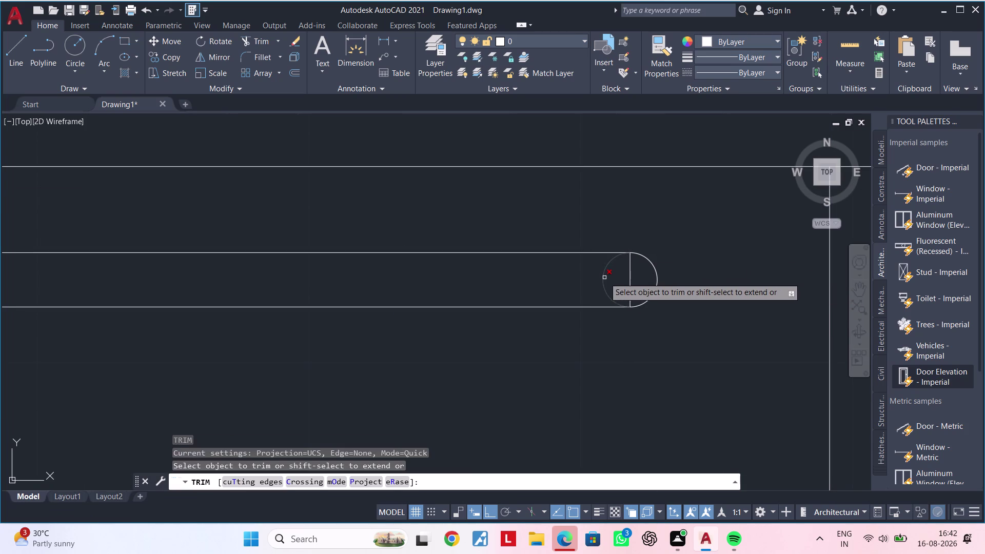
click(605, 278)
click(632, 278)
scroll(down, 3)
middle_drag(490, 294, 732, 271)
scroll(up, 3)
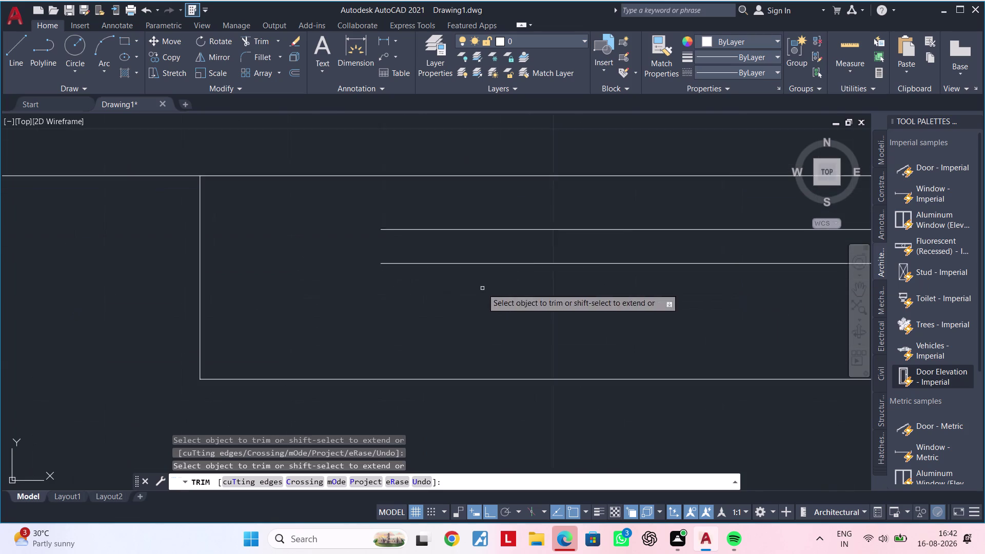
scroll(up, 3)
middle_drag(351, 225, 436, 272)
key(Escape)
key(Escape)
Draw a line joining the left ends of the two parallel lines.
key(space)
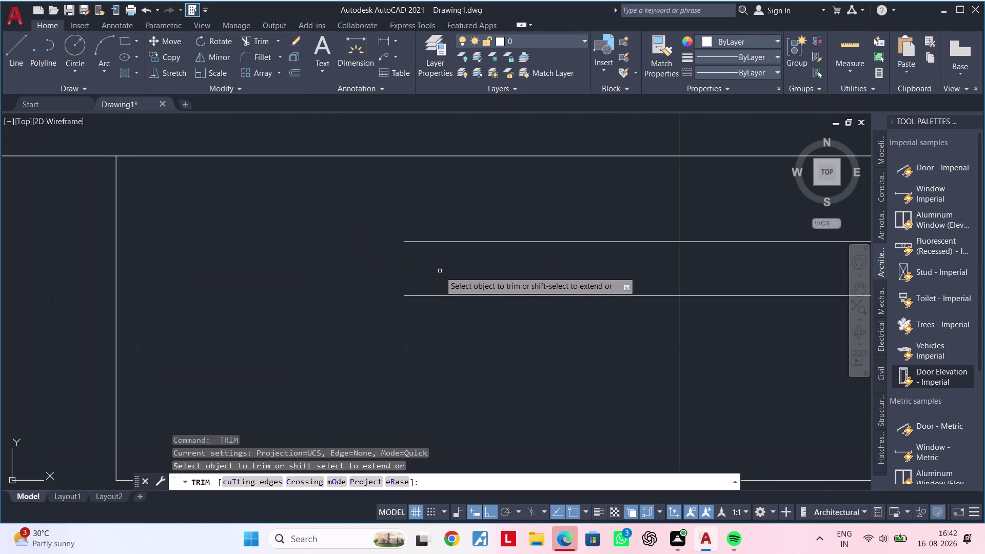
key(l)
key(Escape)
key(Escape)
key(l)
key(space)
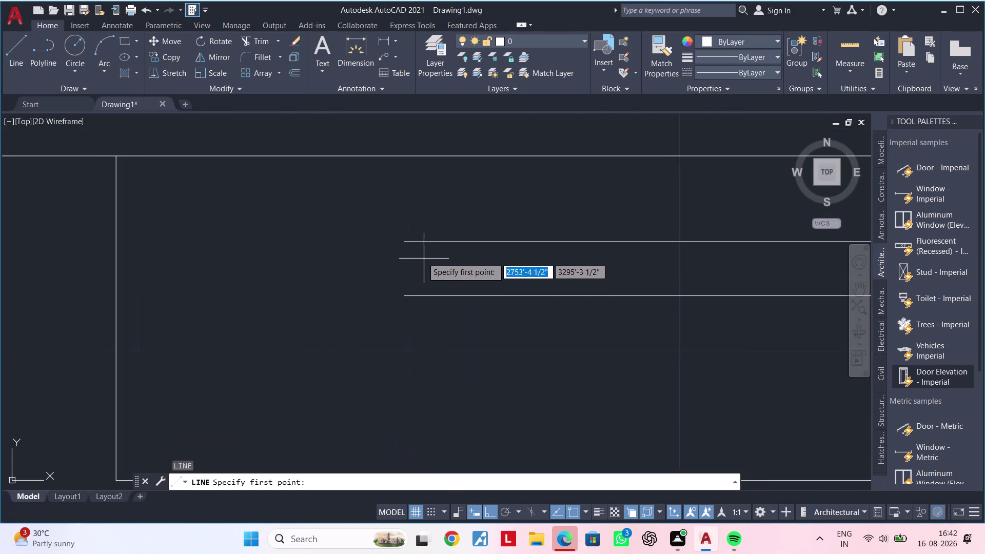
click(402, 242)
click(406, 293)
key(Escape)
key(Escape)
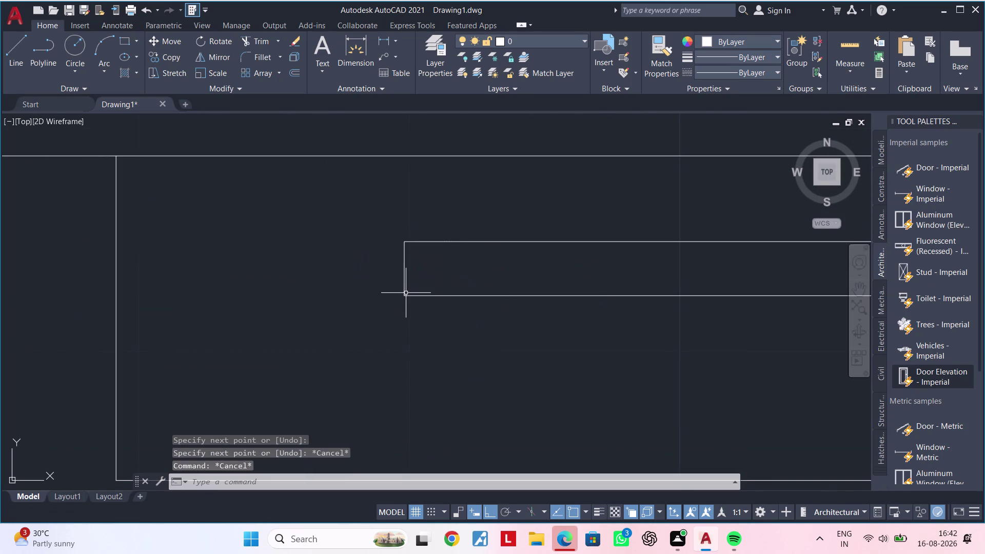
Draw a circle centred on the joining line, sized to touch both parallel lines.
text(c)
key(space)
click(405, 269)
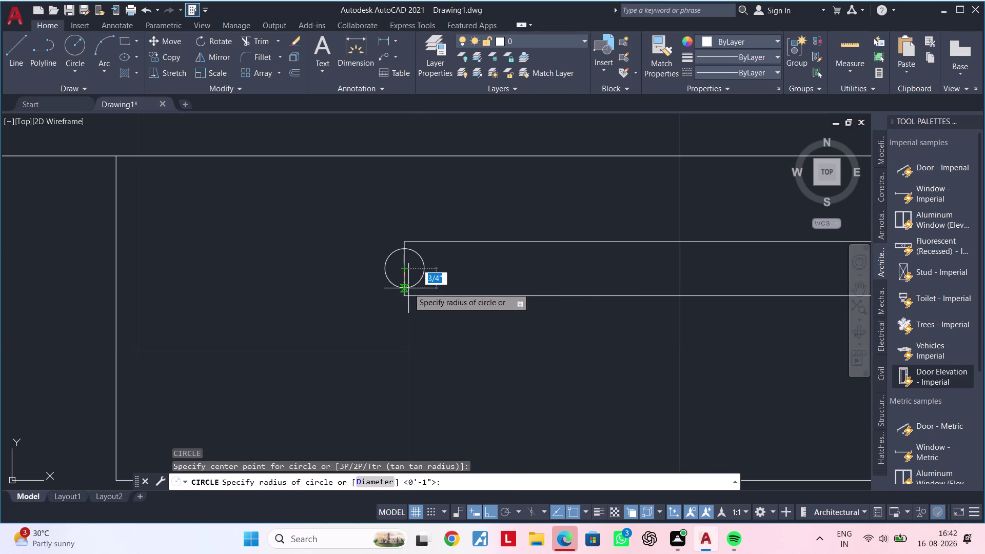
click(408, 299)
key(Escape)
key(Escape)
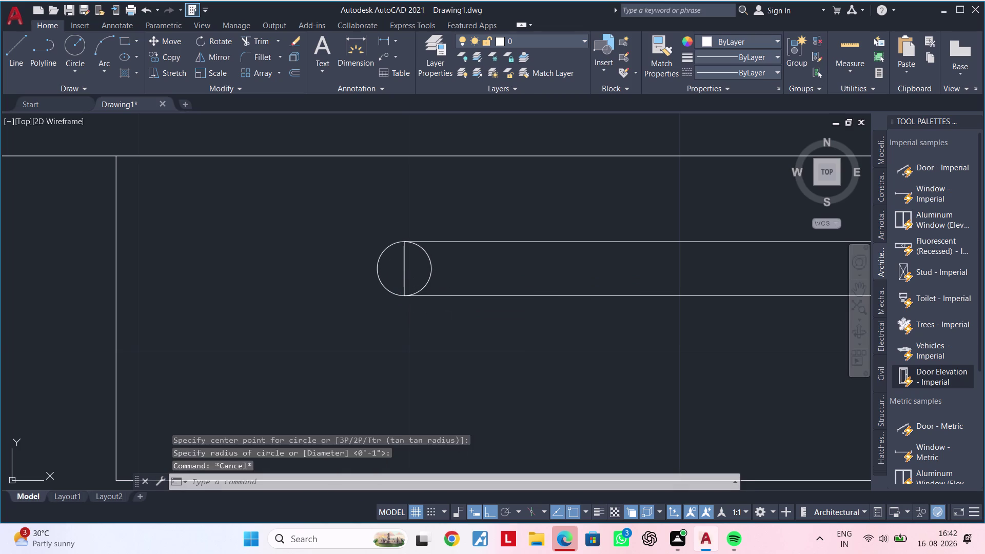
Trim the circle's inner half and the joining line, leaving a rounded left cap.
text(tr)
key(space)
click(430, 274)
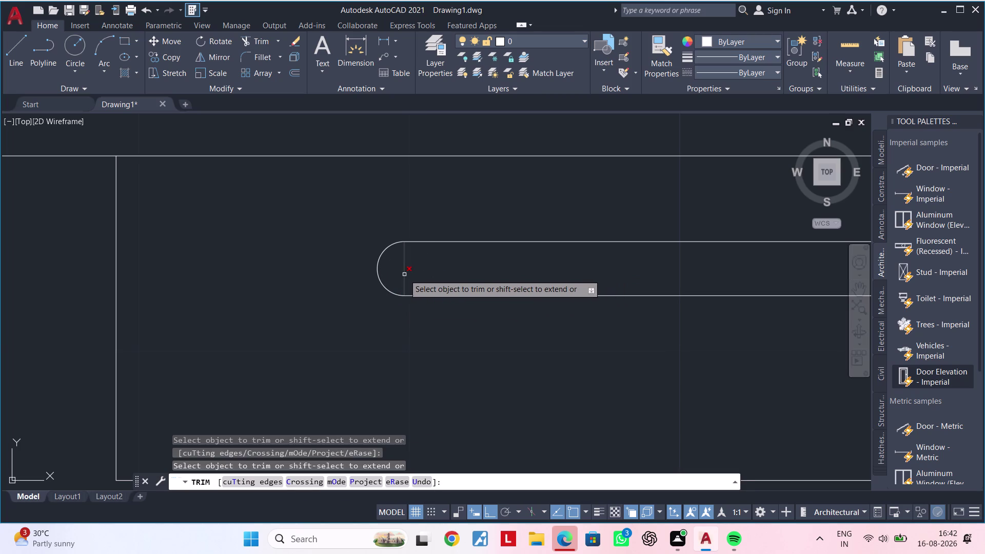
click(404, 275)
scroll(down, 3)
key(Escape)
scroll(down, 3)
middle_drag(482, 318, 532, 311)
key(Escape)
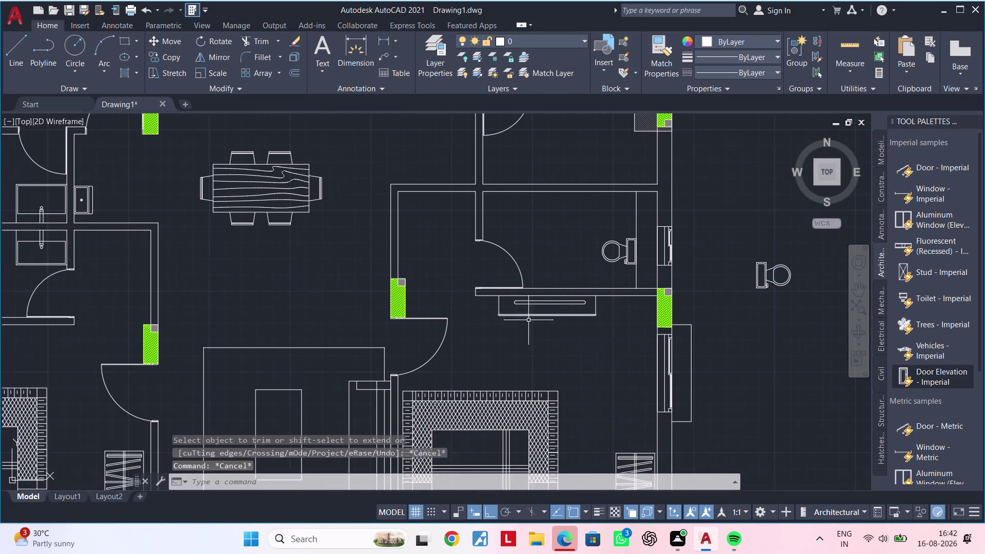
Clear leftover commands, zoom in on the bathroom washbasin and select it.
scroll(down, 3)
middle_drag(520, 333, 556, 327)
key(Escape)
key(Escape)
key(Escape)
key(Escape)
key(Escape)
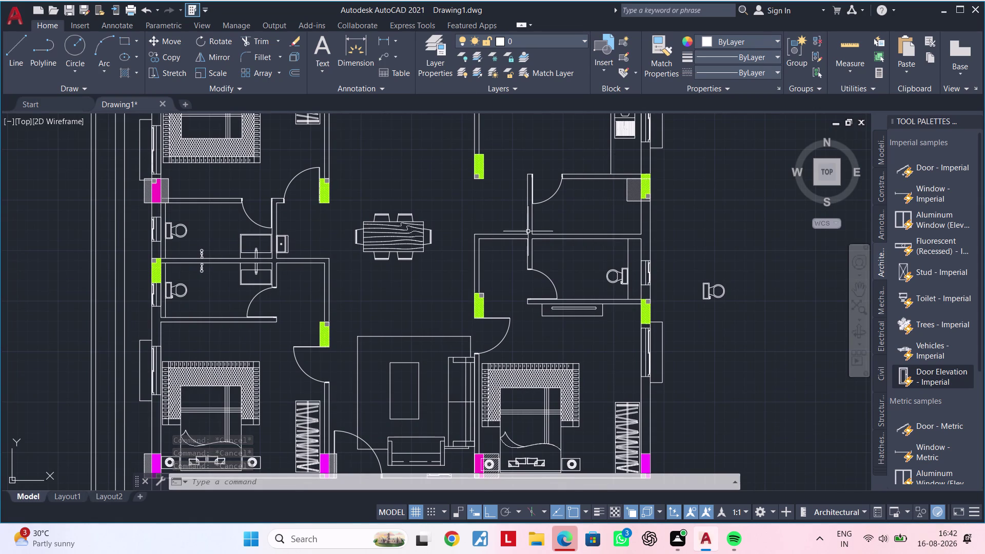
middle_drag(455, 232, 549, 216)
scroll(up, 3)
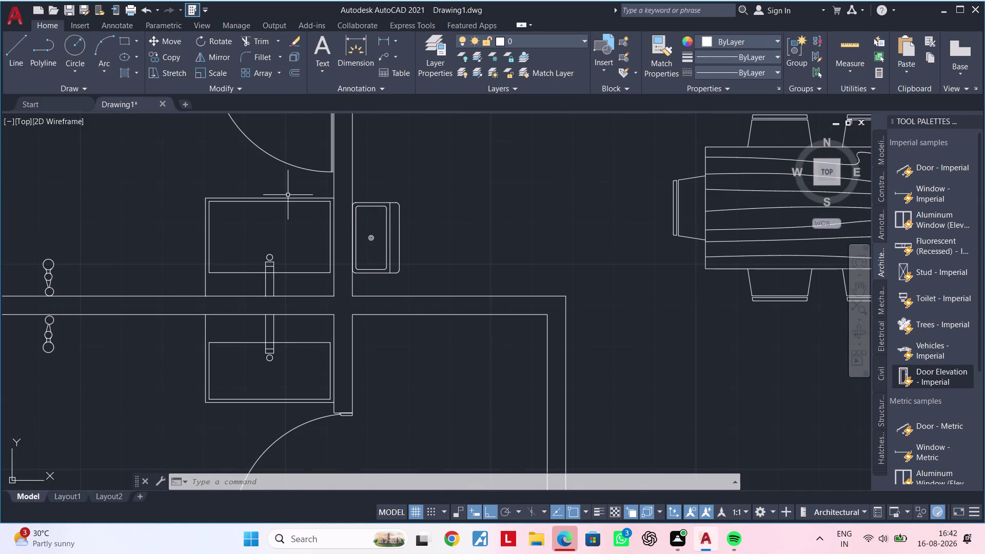
click(285, 200)
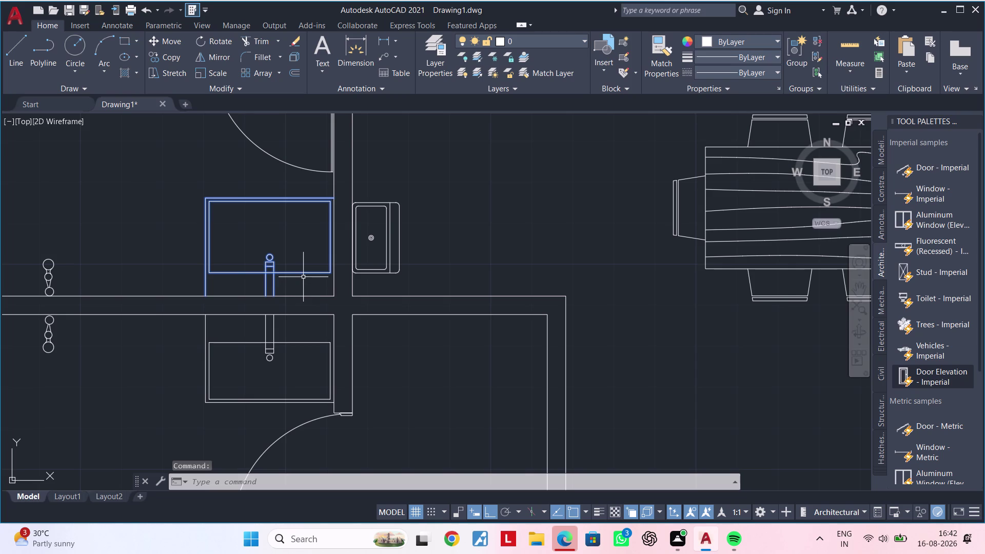
Copy the washbasin from a base point into the right bathroom beside the toilet.
text(co)
key(space)
click(293, 233)
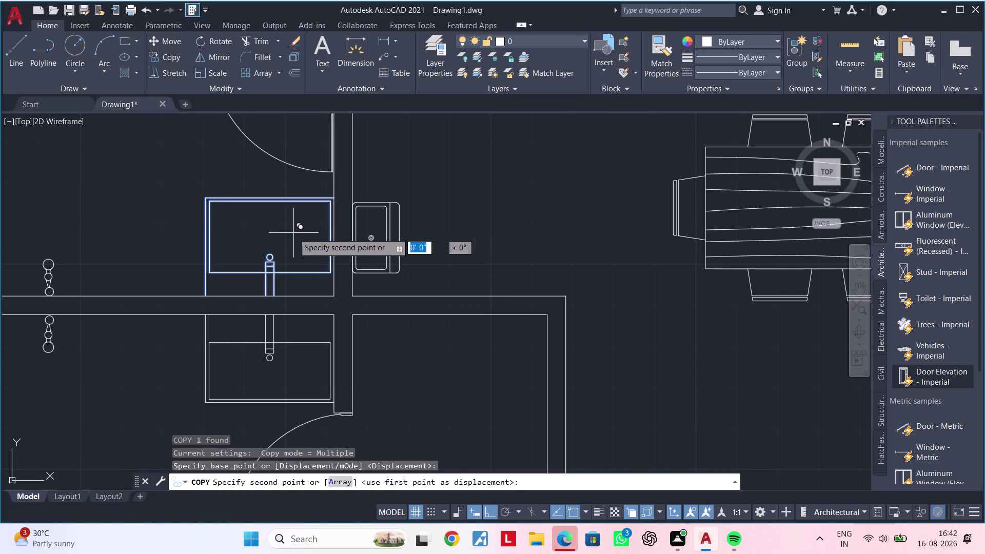
scroll(down, 3)
middle_drag(599, 229, 280, 228)
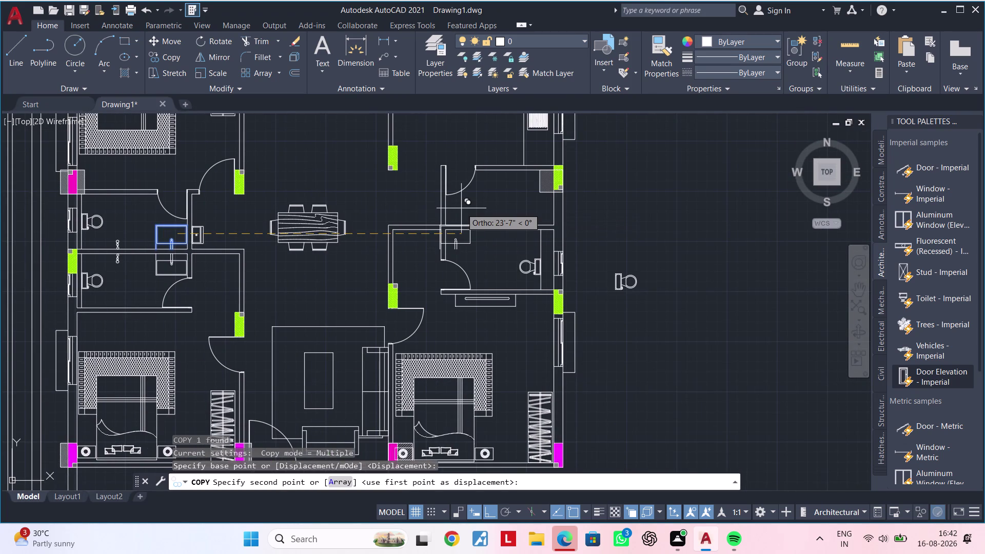
scroll(up, 3)
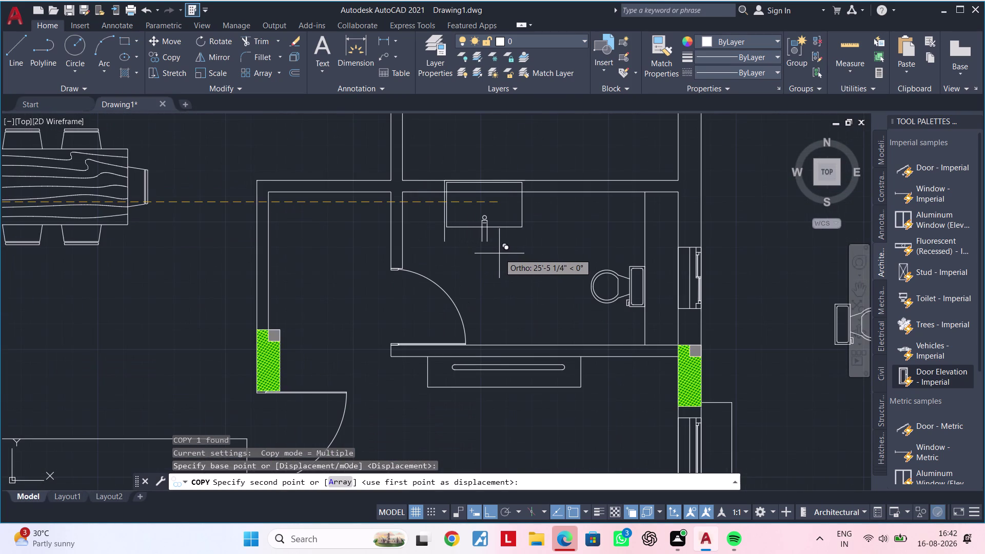
scroll(up, 3)
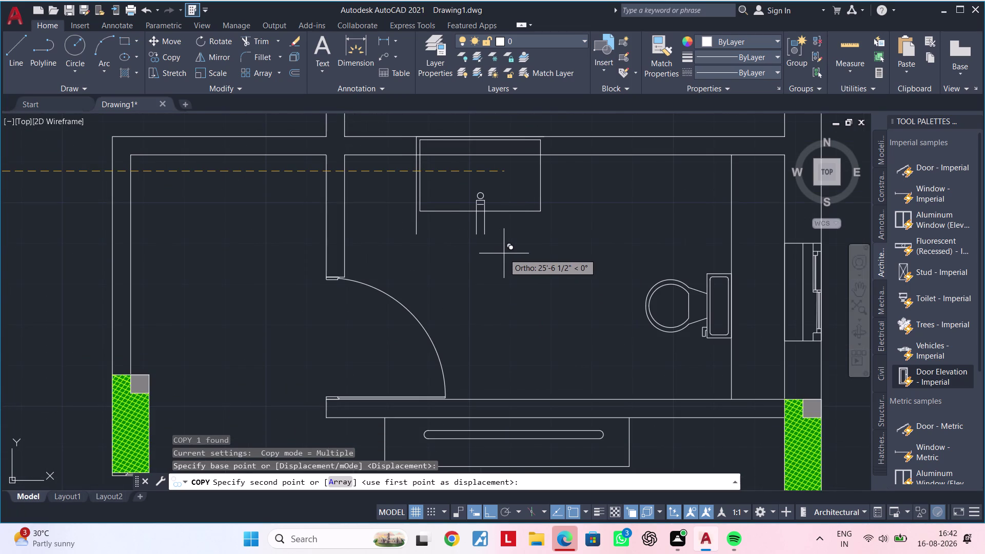
click(490, 510)
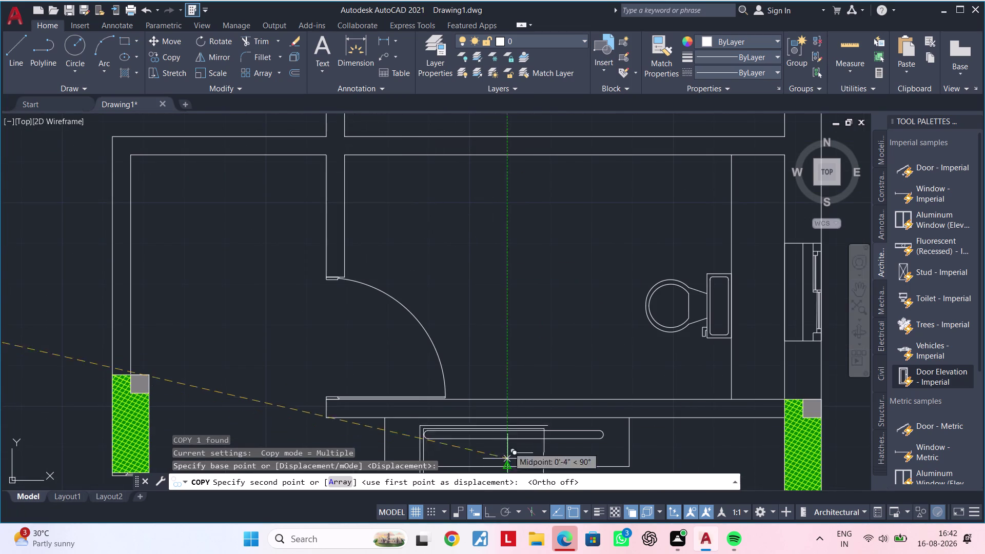
click(537, 250)
key(Escape)
Frame the copied washbasin in view and start a window selection around it.
scroll(up, 3)
middle_drag(537, 260, 526, 255)
key(Escape)
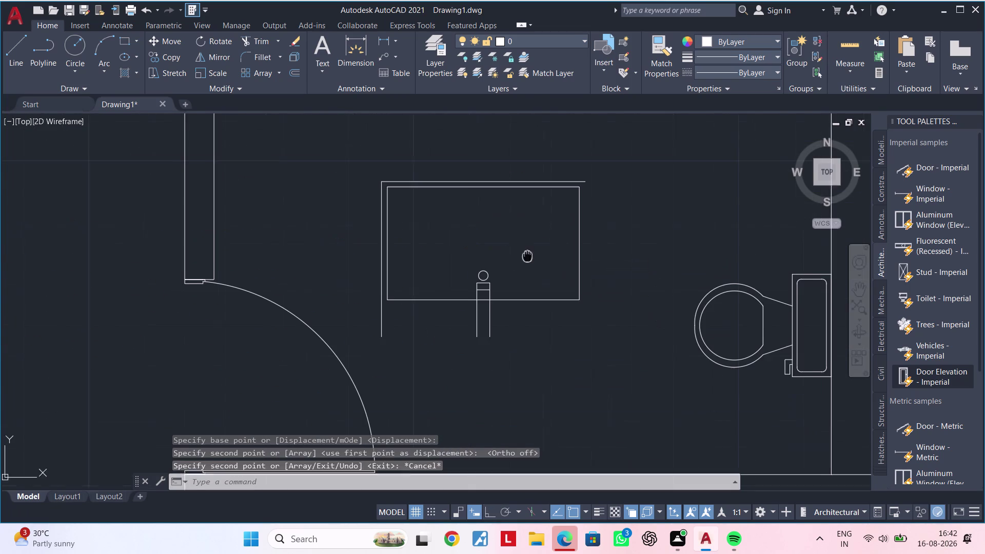
middle_drag(526, 256, 526, 255)
drag(311, 147, 325, 156)
Rotate the copied washbasin 270° about a base point on the basin.
click(644, 348)
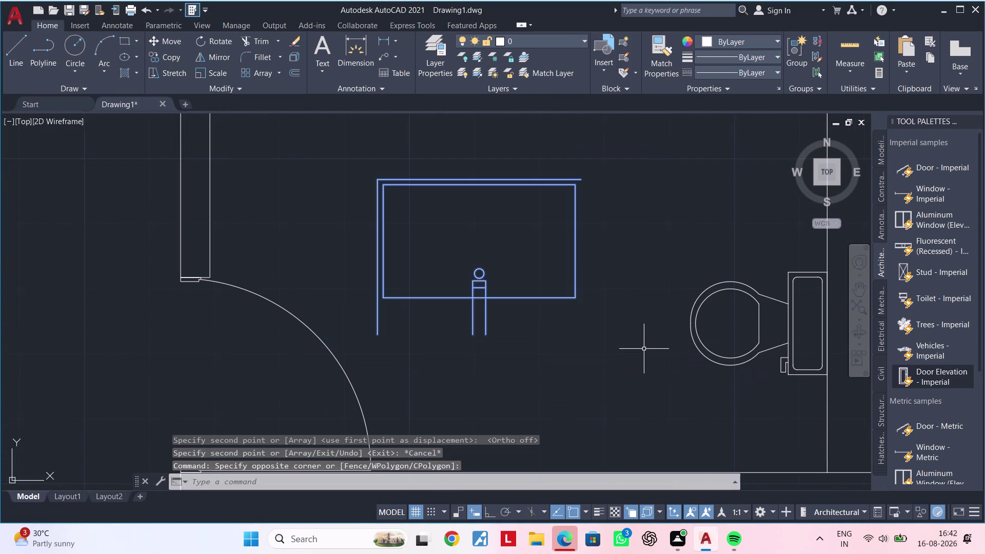
middle_drag(635, 329, 602, 326)
text(ro)
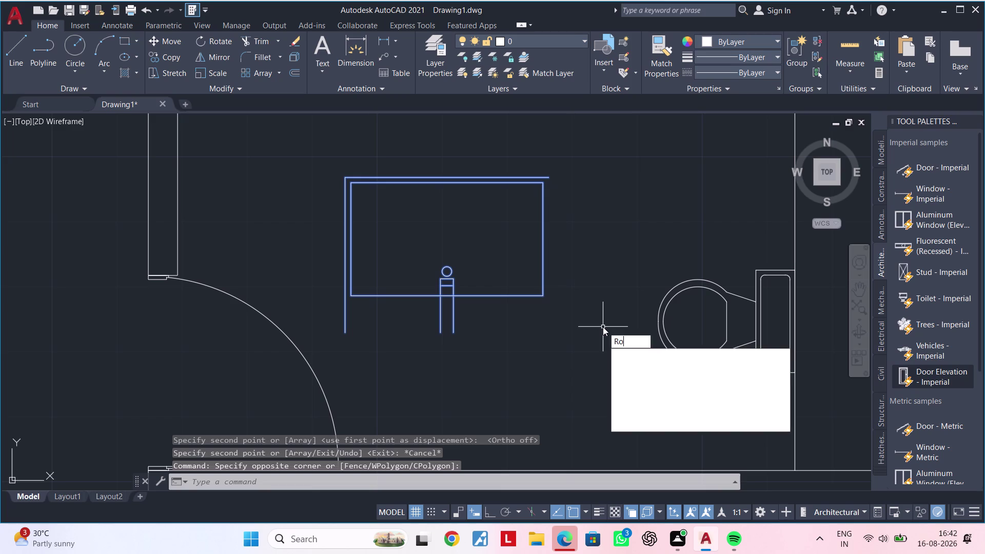
key(space)
click(602, 326)
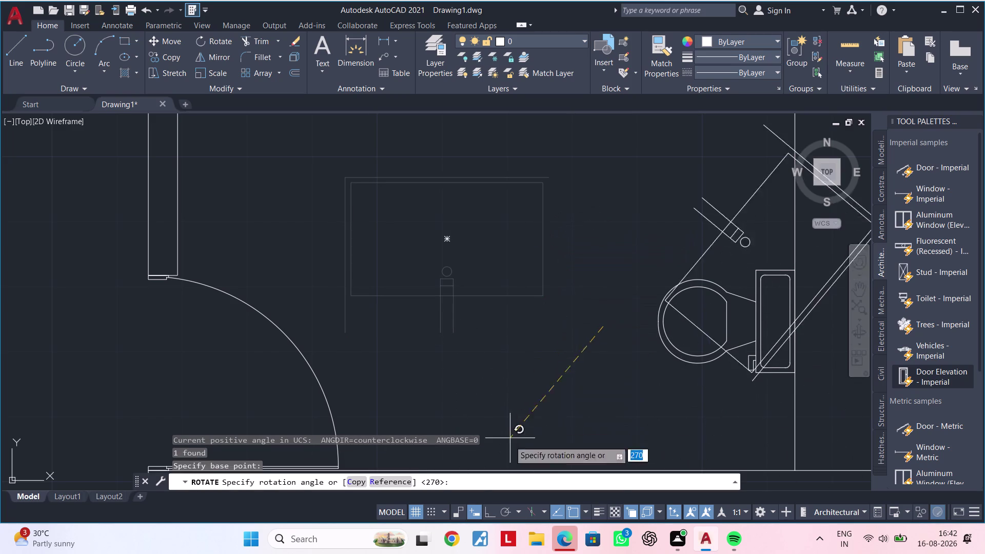
click(490, 510)
middle_drag(507, 361, 496, 359)
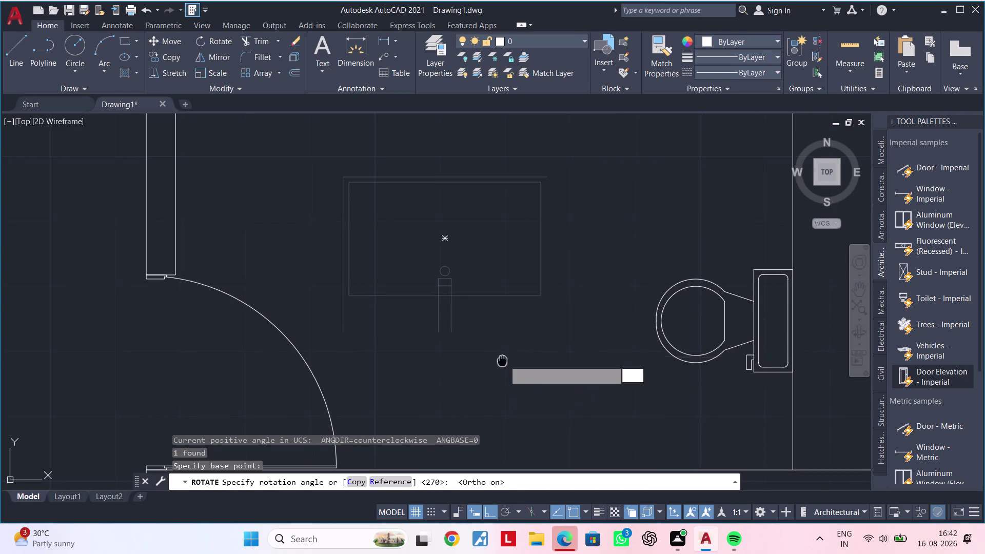
middle_drag(496, 359, 276, 304)
click(327, 317)
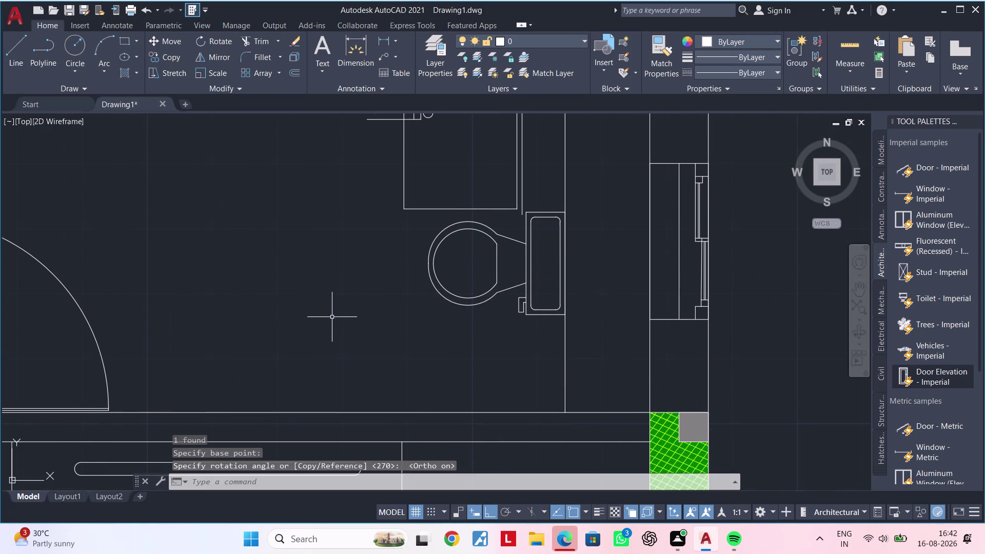
Rotate the basin a second time so its tap faces up.
scroll(down, 3)
middle_drag(396, 314, 372, 358)
scroll(up, 3)
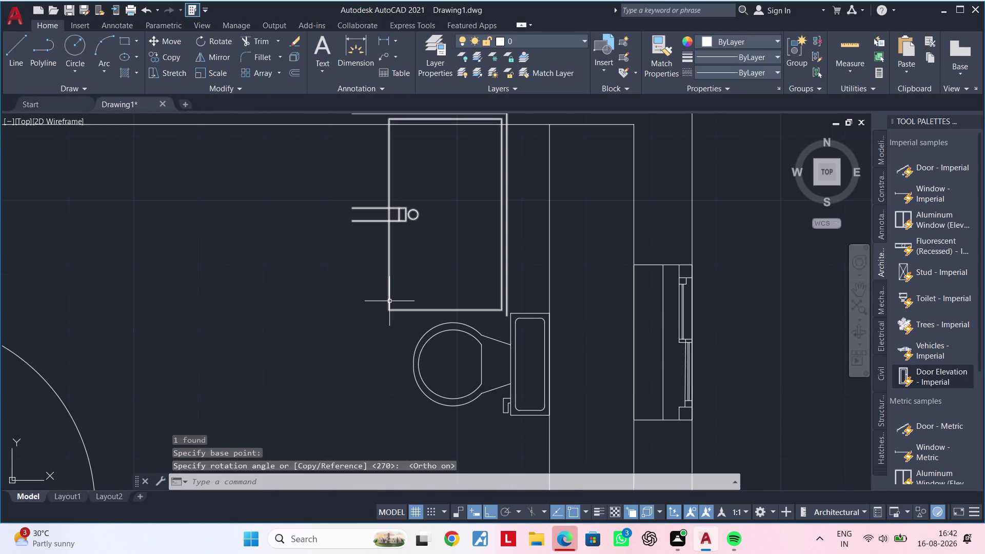
click(389, 301)
text(ro)
key(space)
click(383, 302)
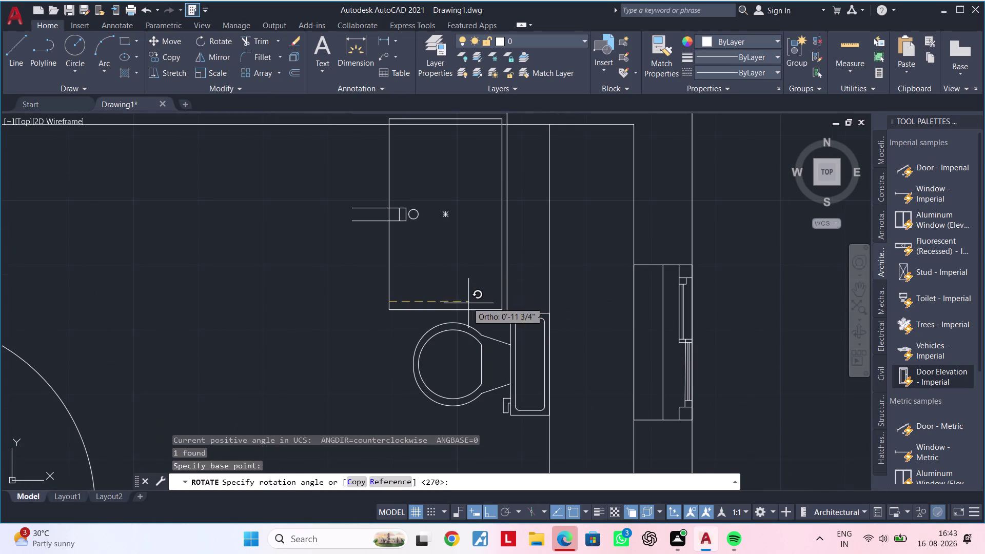
click(418, 426)
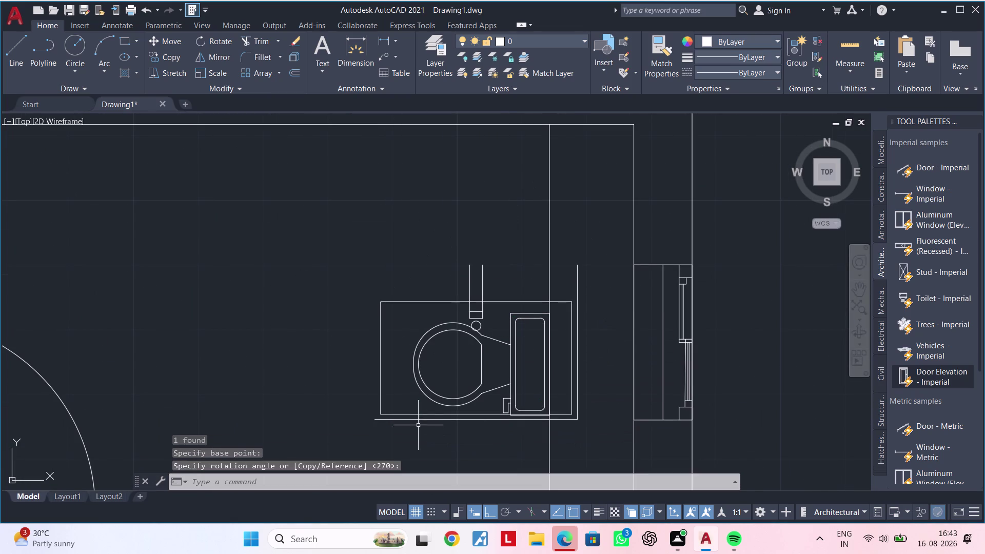
Select the turned basin and begin moving it from a base point.
middle_drag(416, 393, 406, 361)
click(392, 388)
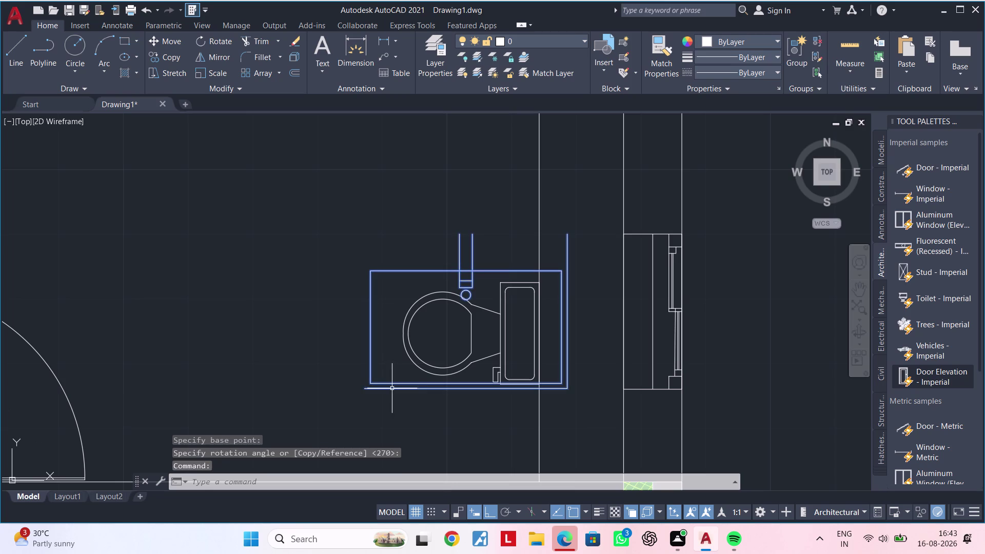
text(m)
key(space)
click(392, 387)
scroll(down, 3)
middle_drag(158, 269, 467, 302)
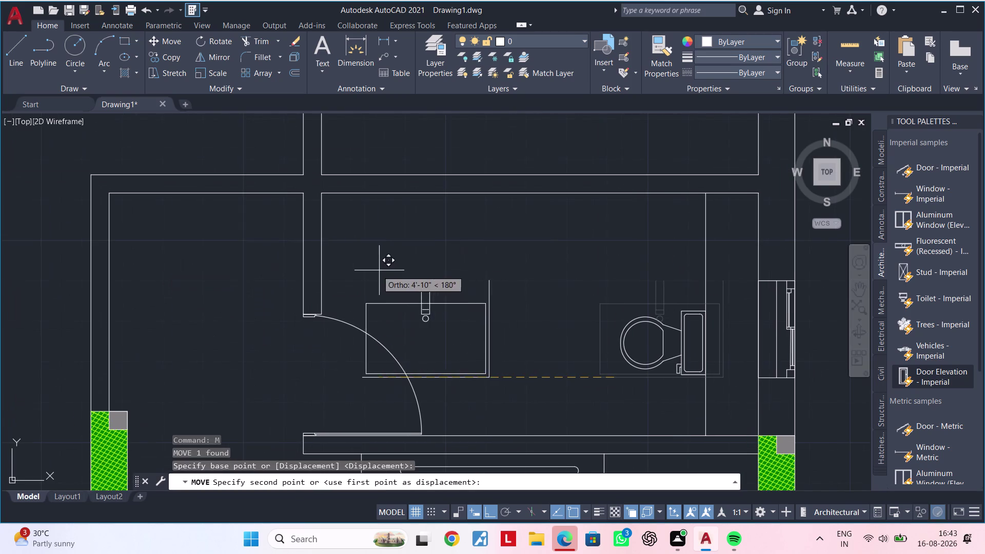
click(490, 515)
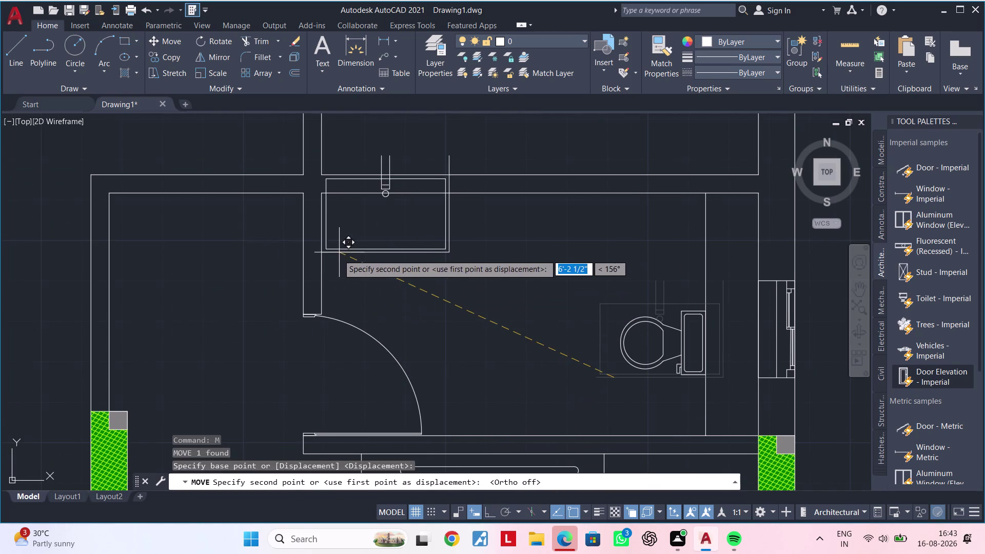
scroll(up, 3)
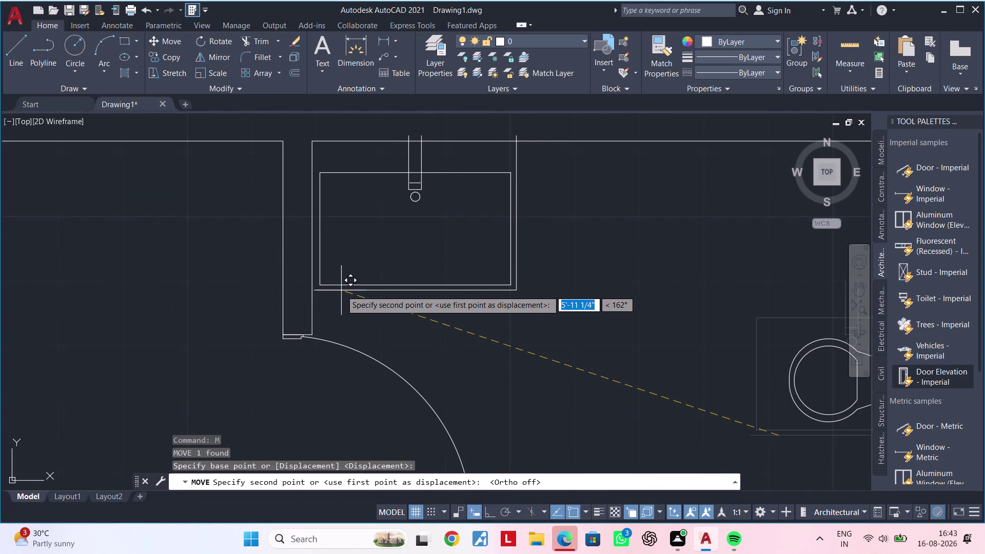
click(341, 297)
middle_drag(340, 303, 386, 303)
scroll(up, 3)
click(373, 294)
text(m)
key(space)
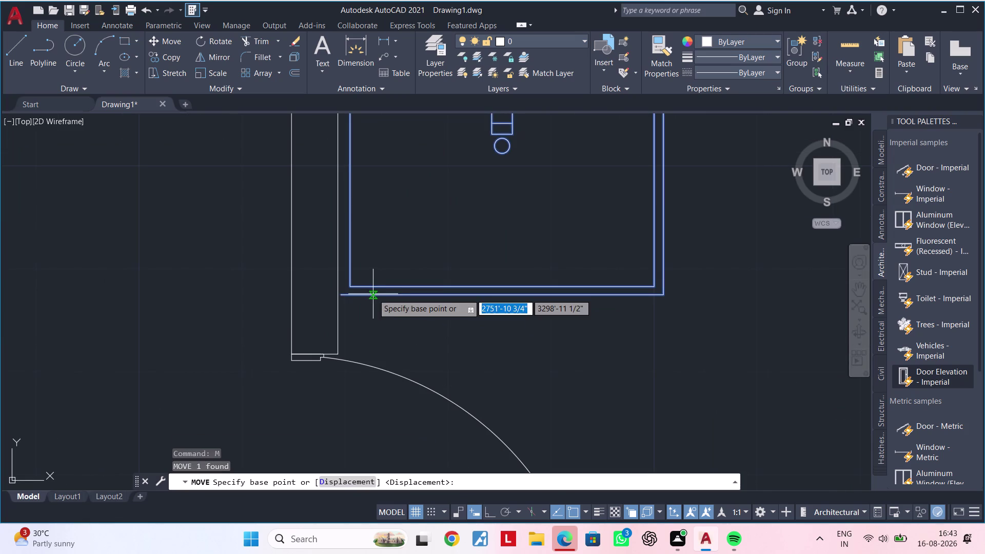
click(344, 295)
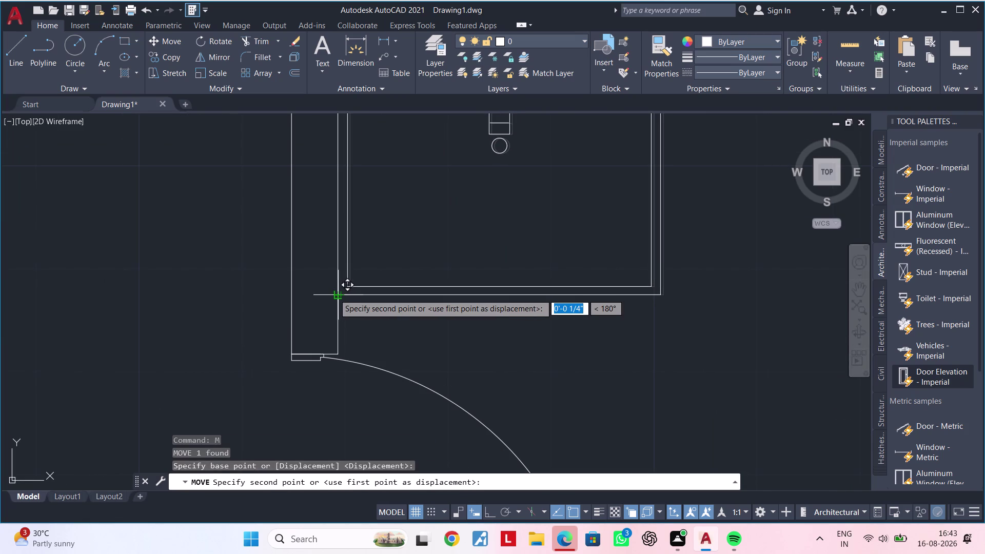
click(334, 294)
middle_drag(412, 224, 354, 415)
scroll(up, 3)
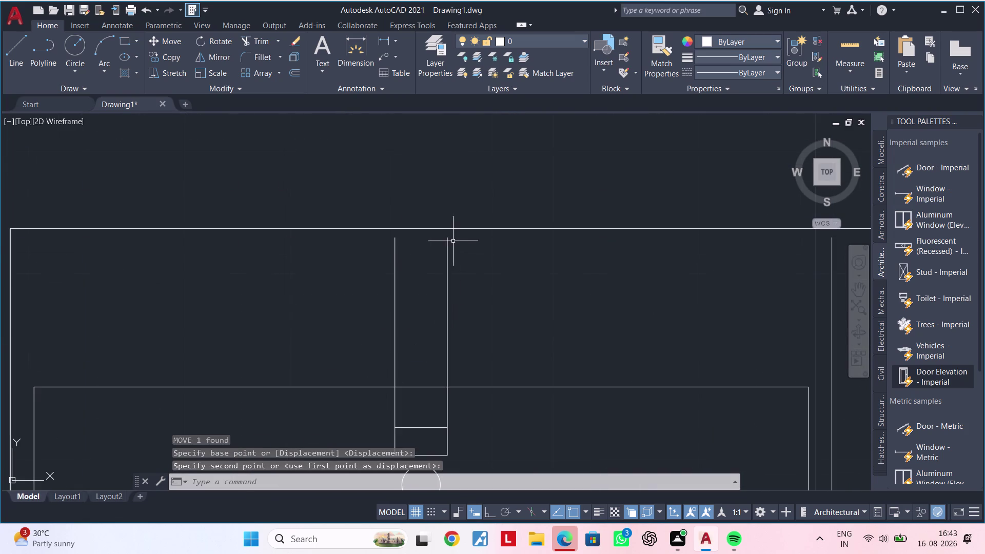
click(447, 246)
text(m)
key(space)
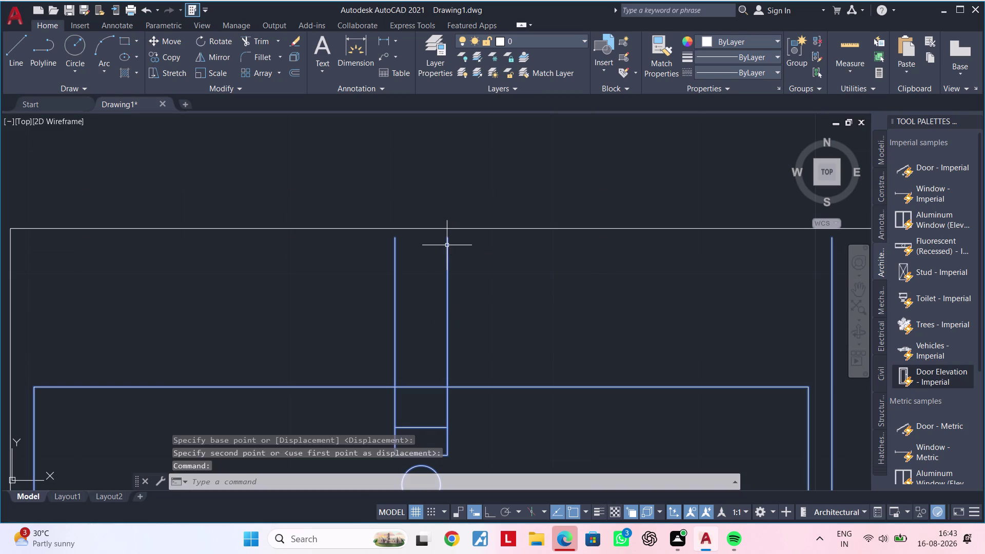
click(447, 240)
click(447, 230)
scroll(down, 3)
middle_drag(493, 282, 449, 284)
key(Escape)
scroll(down, 3)
middle_drag(461, 285, 402, 283)
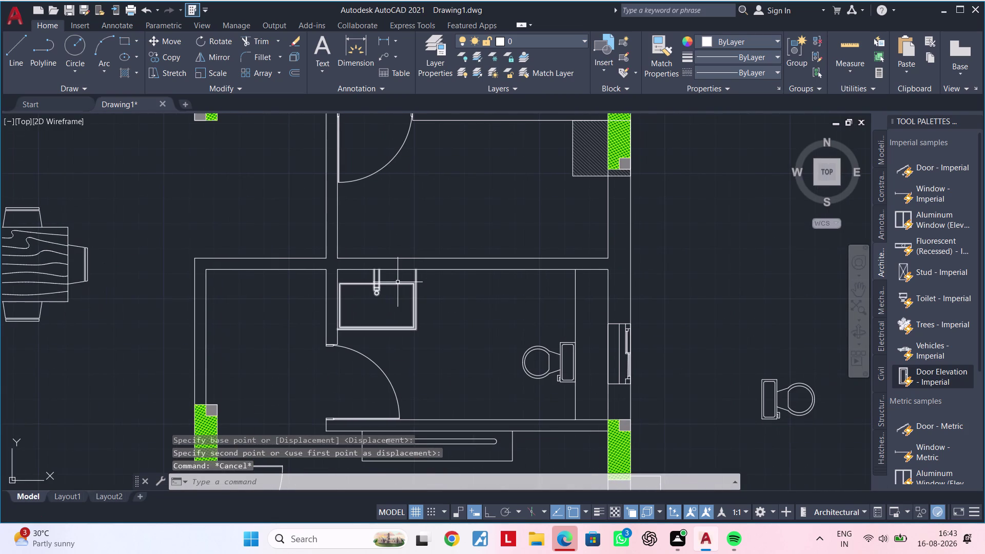
scroll(down, 3)
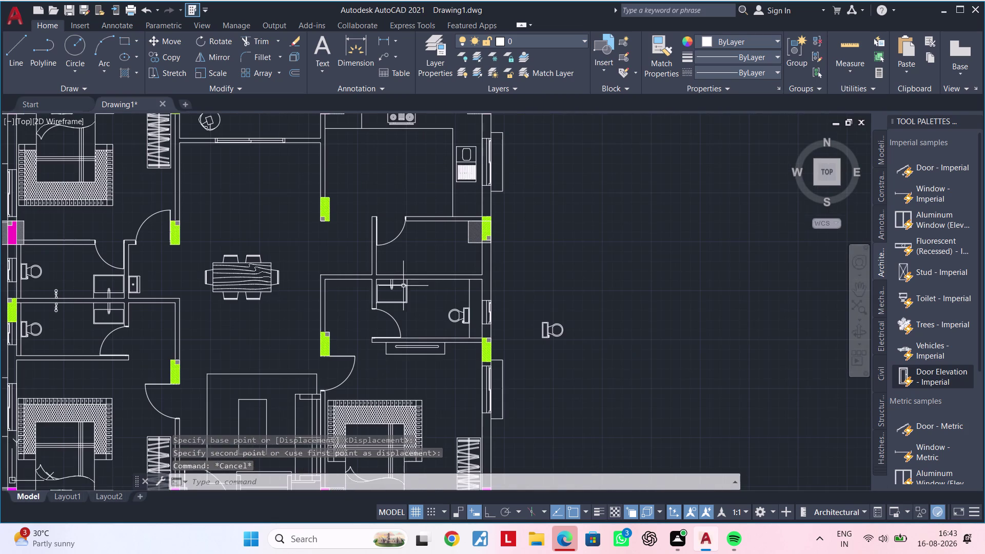
Pan to the room beside the washbasin, abandoning a mistyped command and a line.
middle_drag(423, 313, 472, 256)
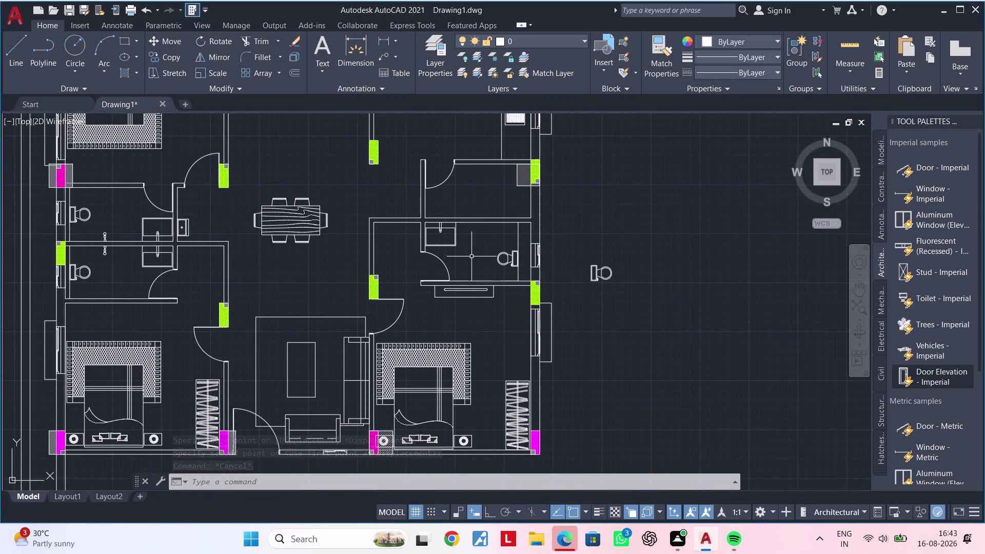
scroll(up, 3)
middle_drag(368, 241, 405, 362)
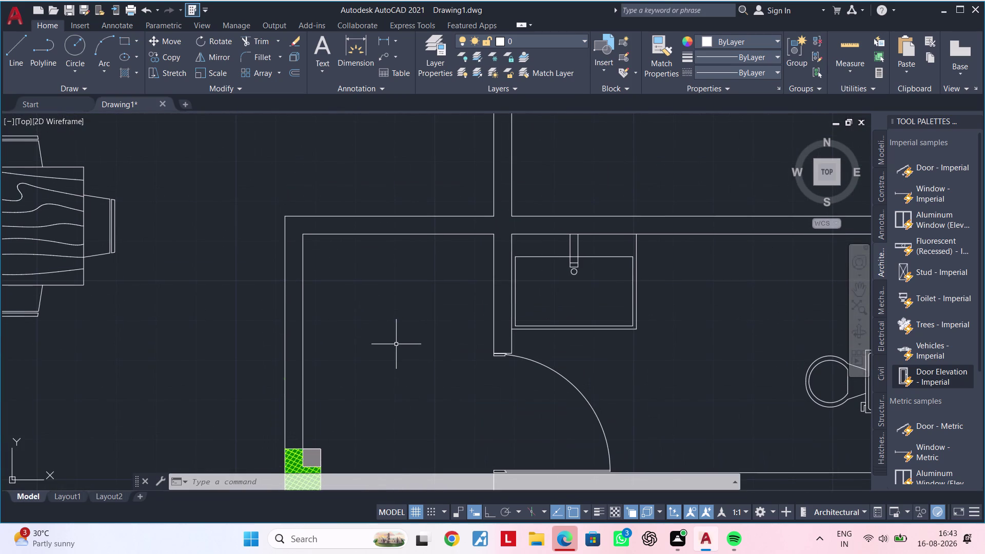
text(lb)
key(space)
key(Escape)
key(Escape)
key(l)
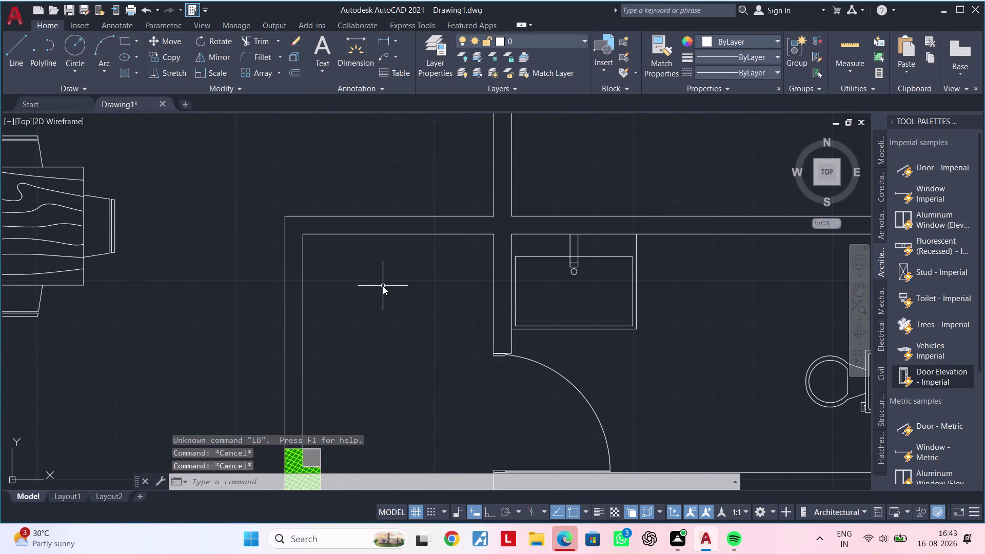
key(space)
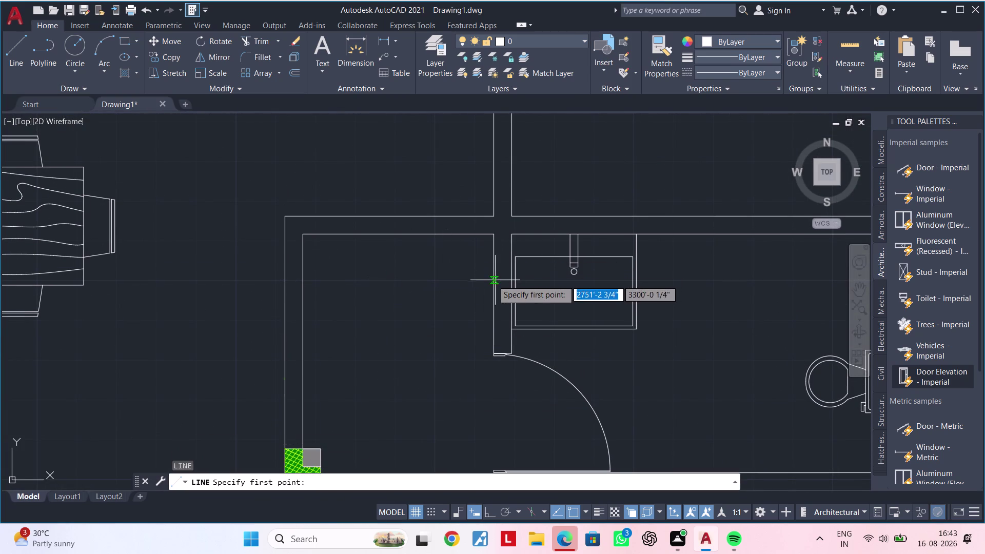
key(Escape)
key(Escape)
Offset the room's top inner wall 1' into the room.
text(of)
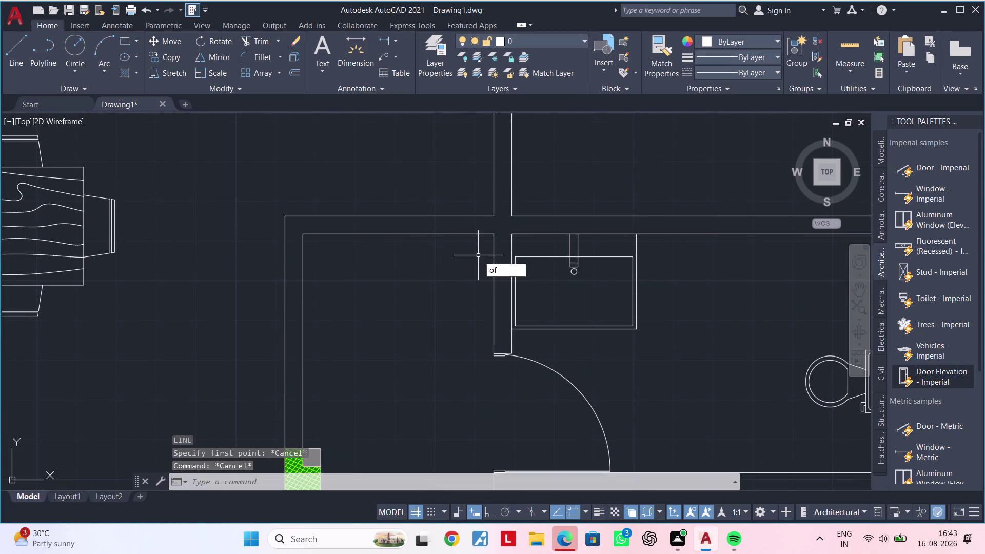
key(space)
text(1')
key(Return)
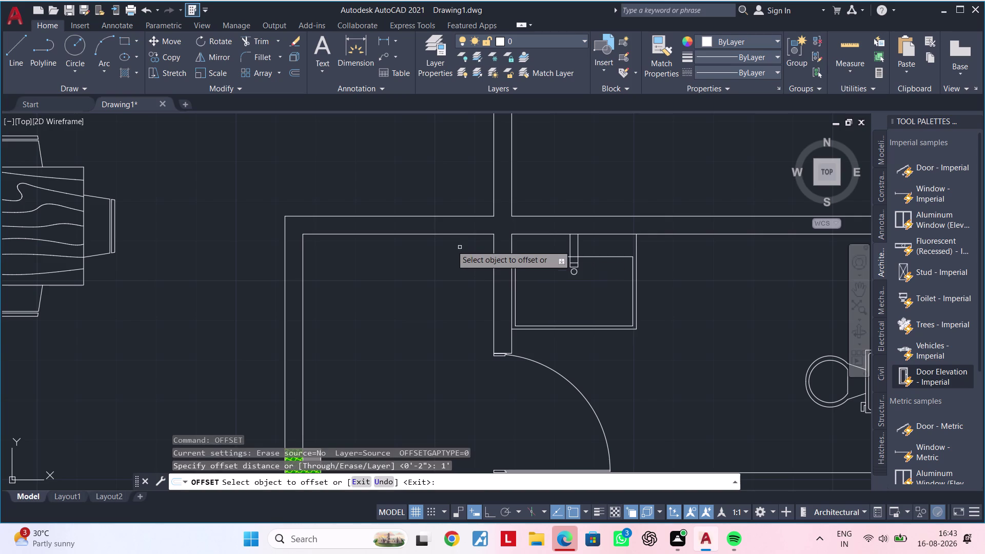
click(444, 233)
click(449, 283)
key(Escape)
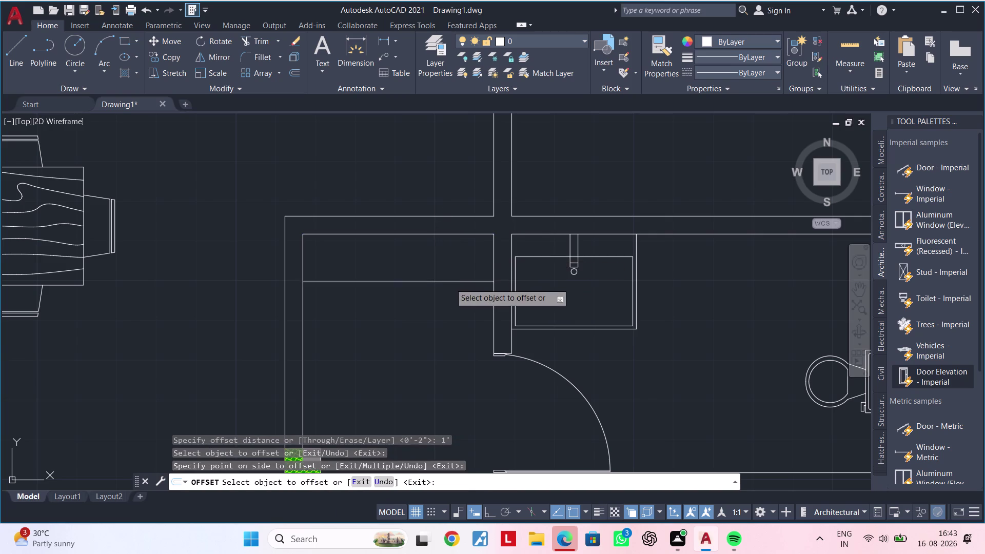
Move the view across the plan and close in on the dining area.
scroll(down, 3)
middle_drag(455, 302, 456, 250)
middle_drag(460, 274, 459, 222)
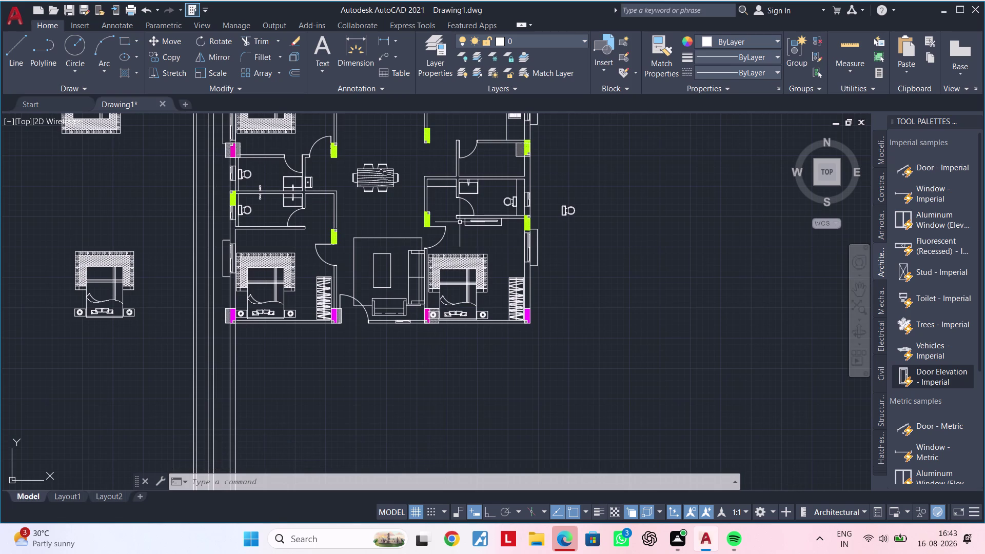
scroll(up, 3)
middle_drag(385, 171, 304, 272)
middle_drag(326, 266, 289, 295)
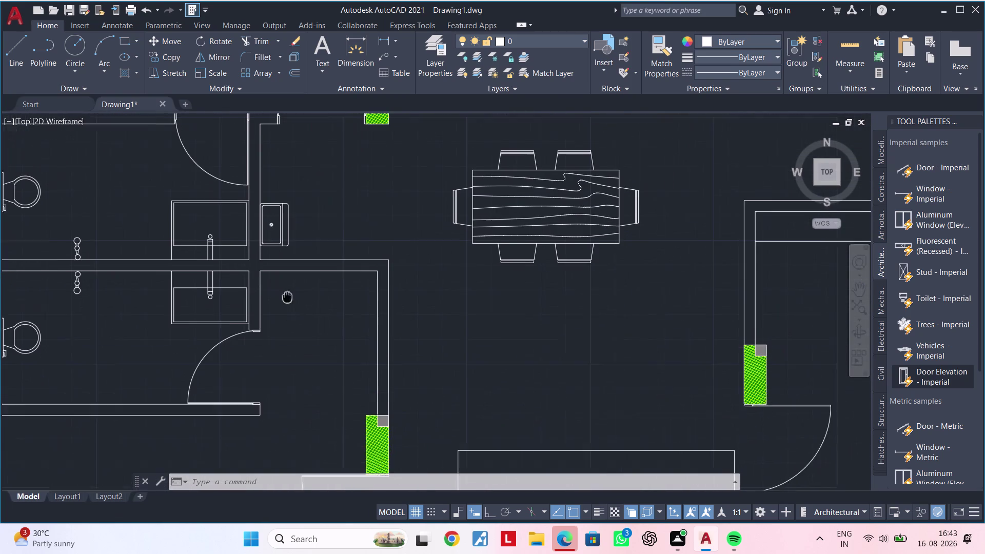
middle_drag(288, 295, 276, 304)
key(Escape)
key(Escape)
Start another 1' offset, then cancel the mistyped distance.
text(of 1)
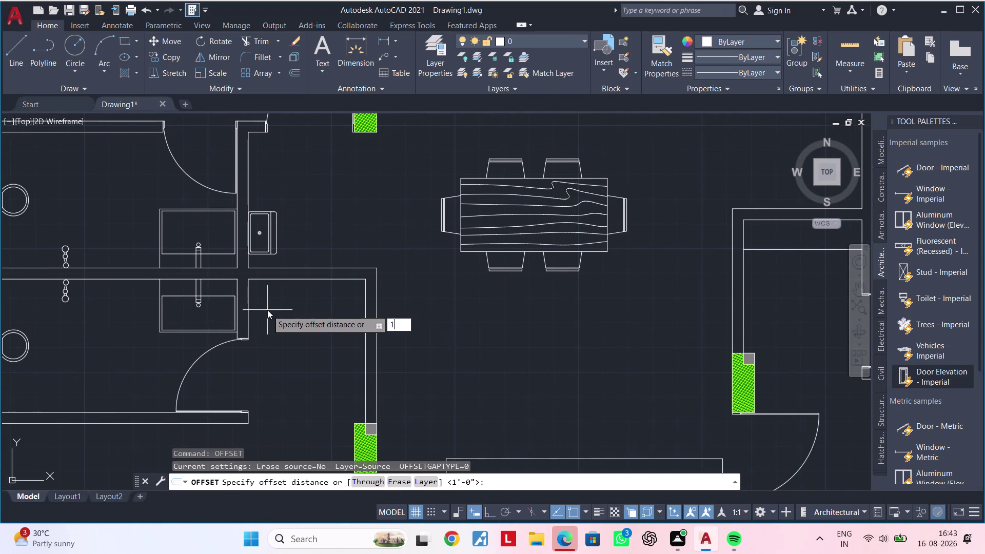
text(;')
key(Escape)
key(Escape)
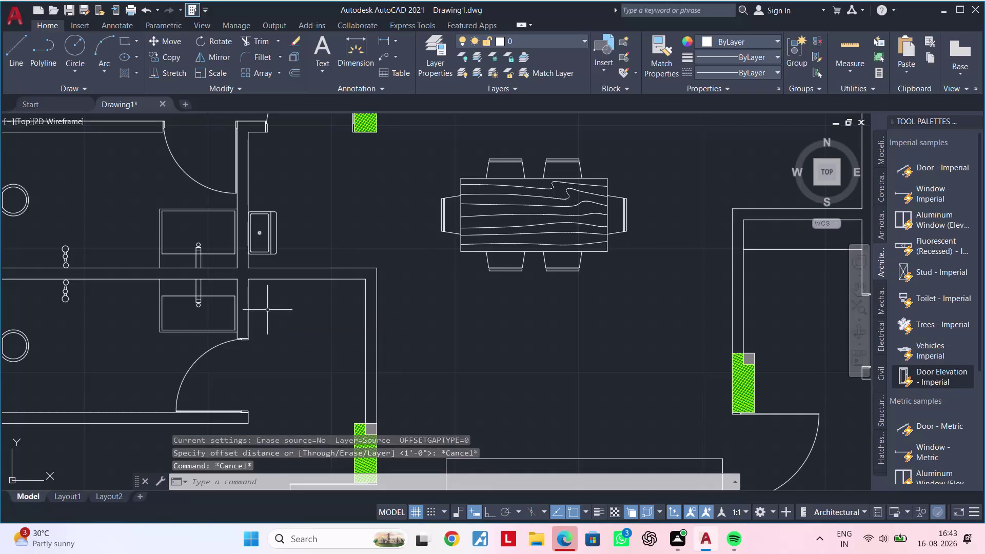
key(Escape)
key(Escape)
Offset a wall line near the dining area 1' to one side.
text(of 1)
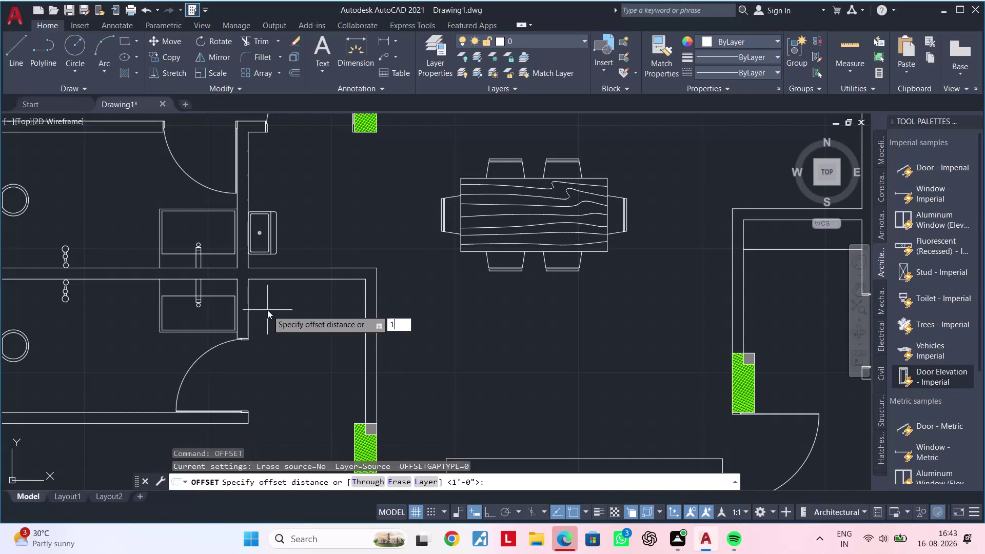
text(')
key(Return)
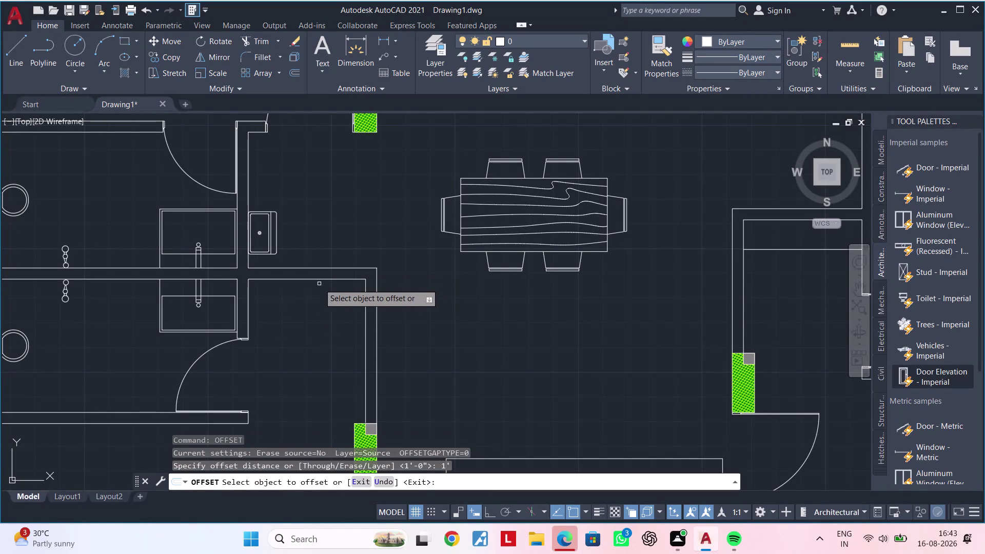
click(322, 279)
click(318, 326)
key(Escape)
scroll(down, 3)
middle_drag(452, 334, 345, 341)
key(Escape)
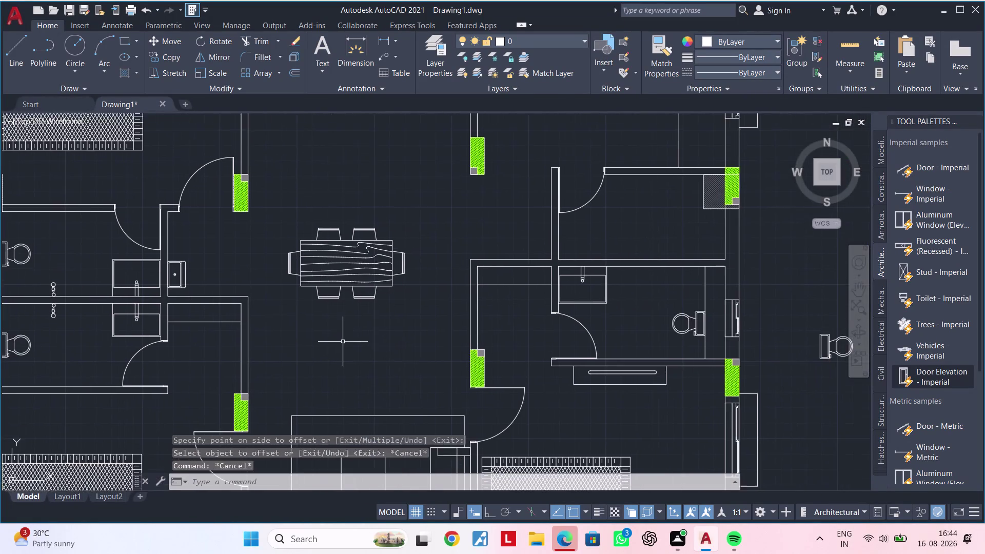
key(Escape)
scroll(down, 3)
middle_drag(345, 341, 347, 403)
key(Escape)
key(Escape)
scroll(up, 3)
middle_drag(358, 263, 346, 300)
key(Escape)
scroll(up, 3)
key(Escape)
key(Escape)
key(Escape)
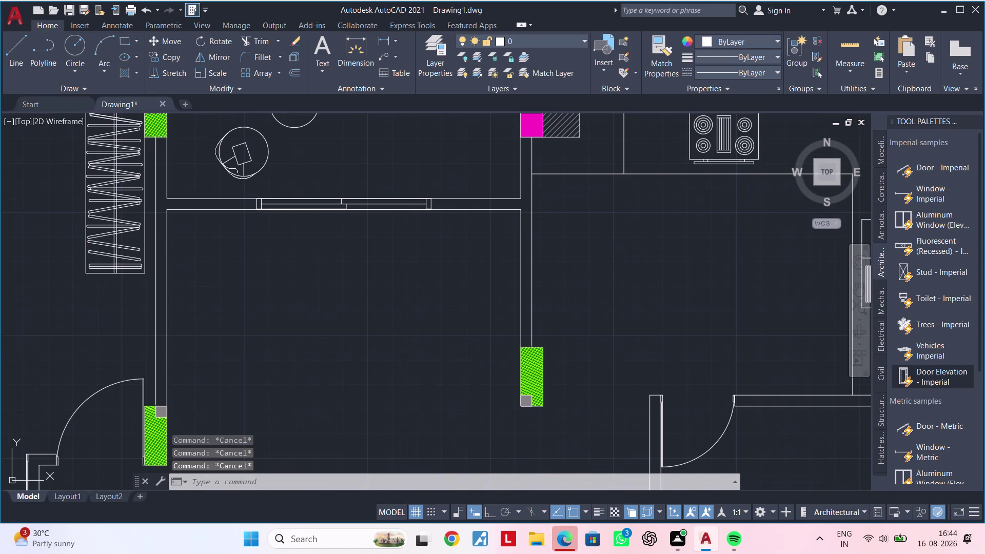
key(Escape)
key(Escape)
scroll(down, 3)
middle_click(345, 302)
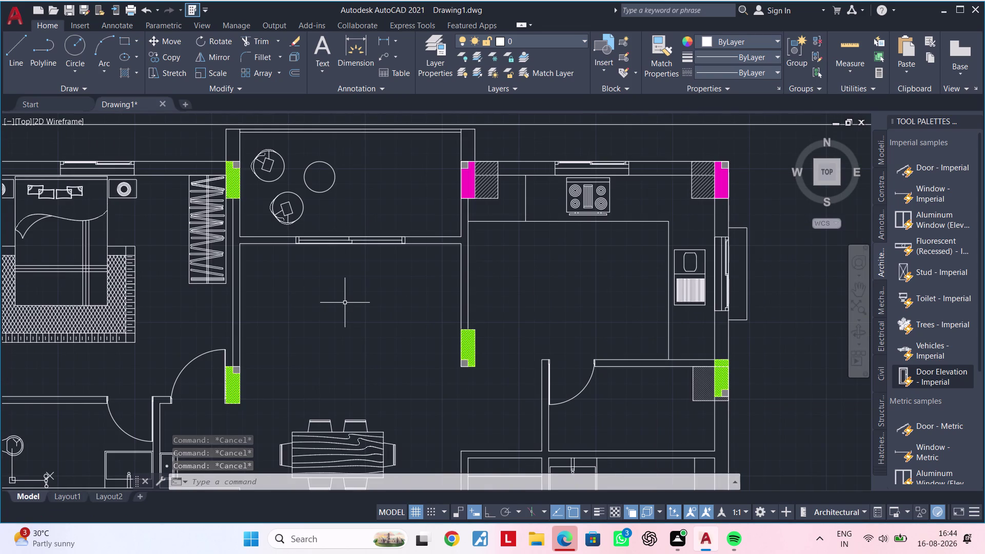
middle_drag(385, 302, 378, 265)
key(Escape)
key(Escape)
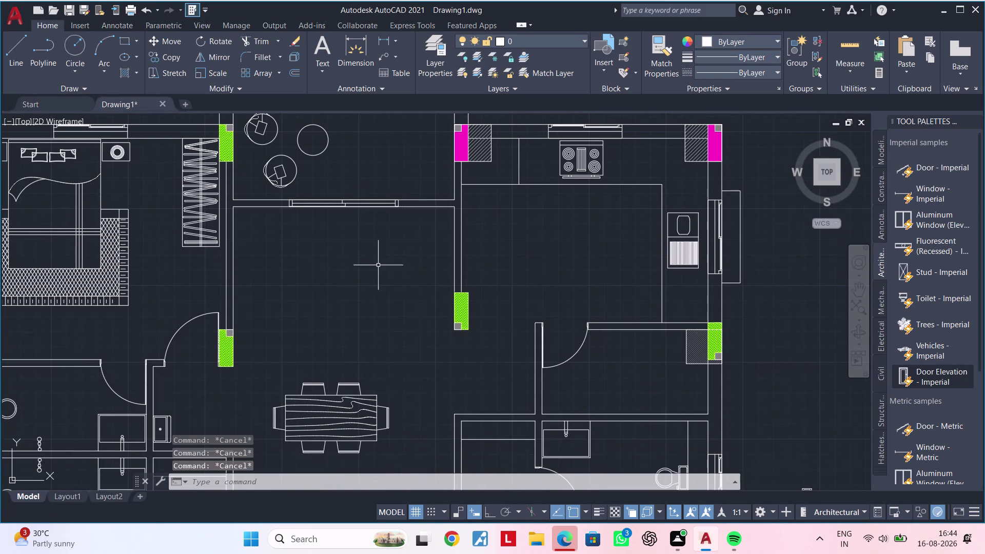
key(Escape)
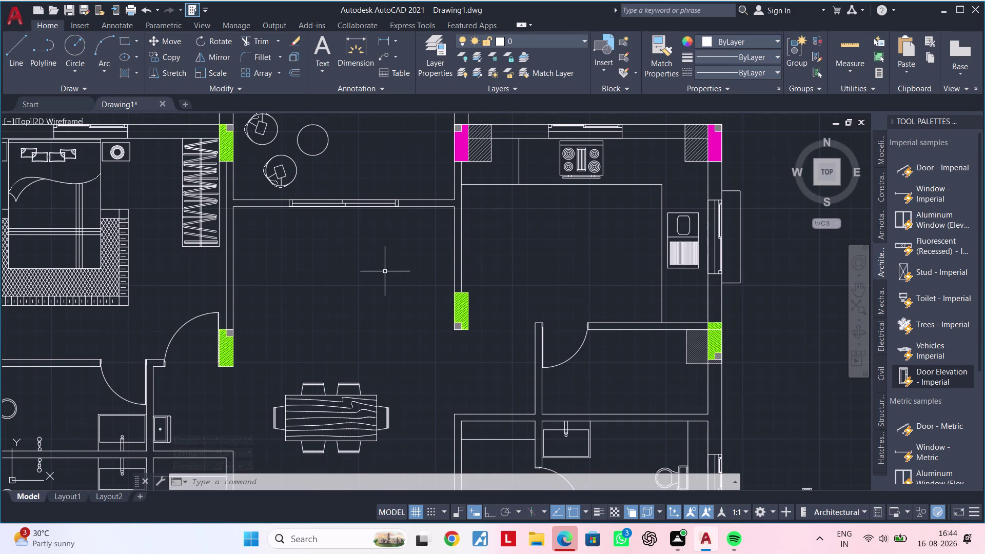
scroll(up, 3)
middle_drag(336, 263, 365, 277)
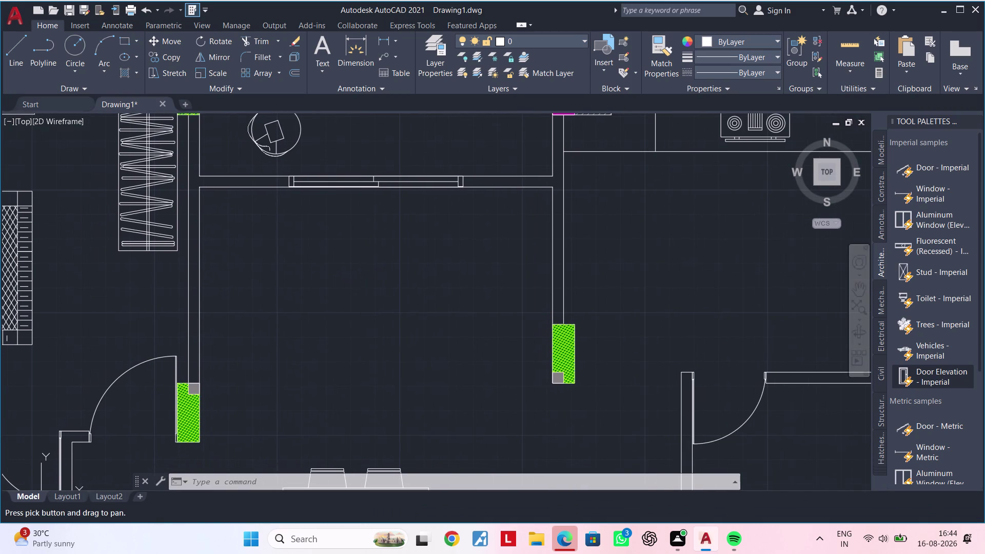
key(Escape)
key(Escape)
key(Escape)
key(Escape)
key(Escape)
key(Escape)
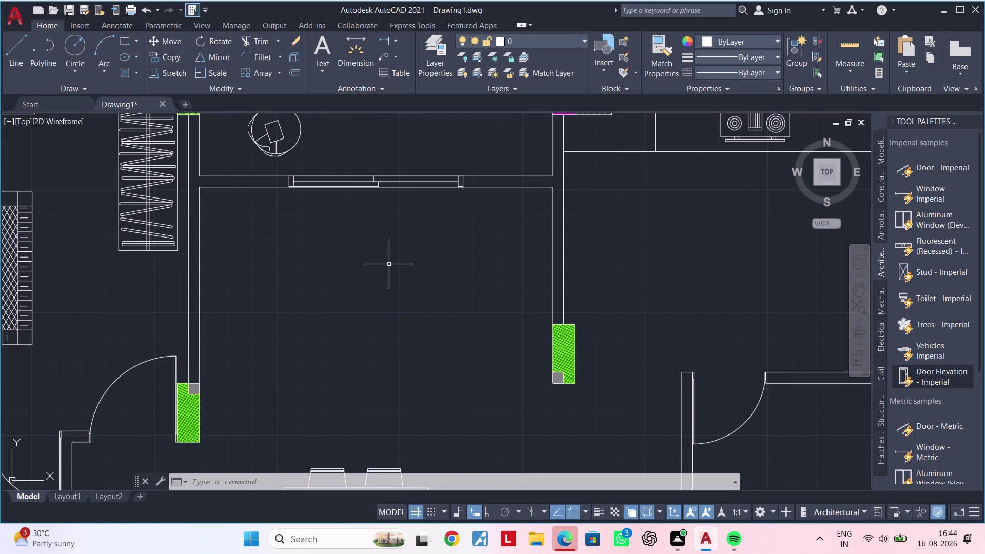
middle_drag(395, 294, 388, 296)
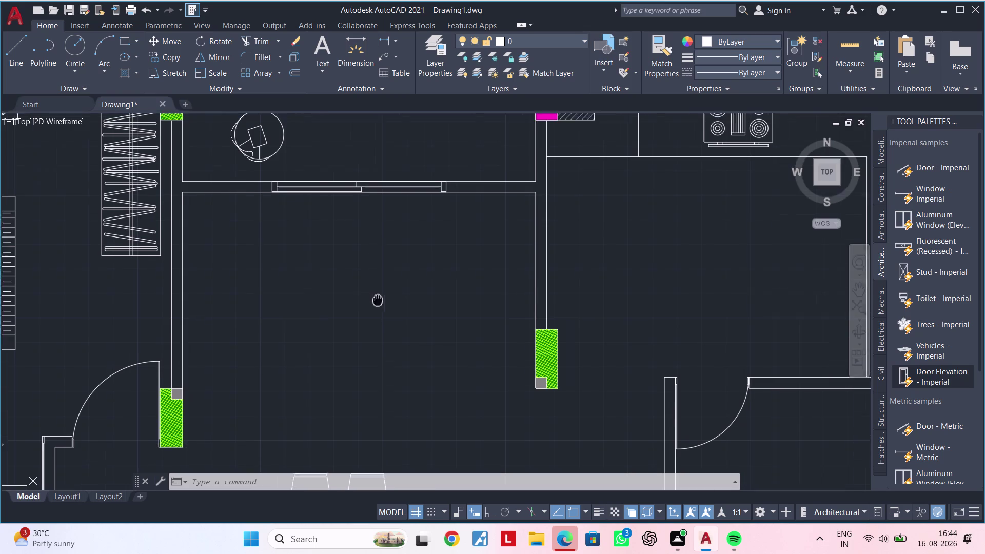
middle_drag(388, 296, 359, 278)
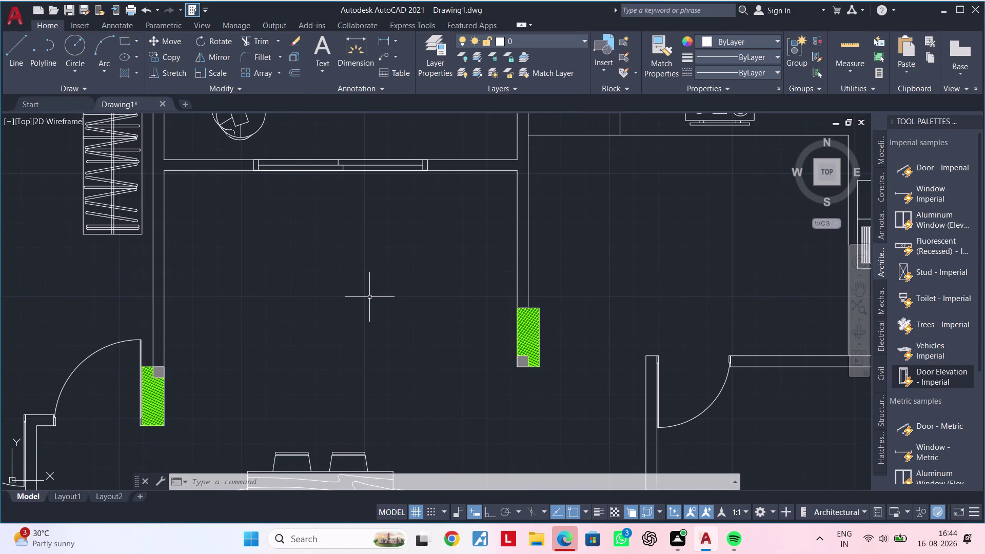
text(c)
key(space)
click(383, 276)
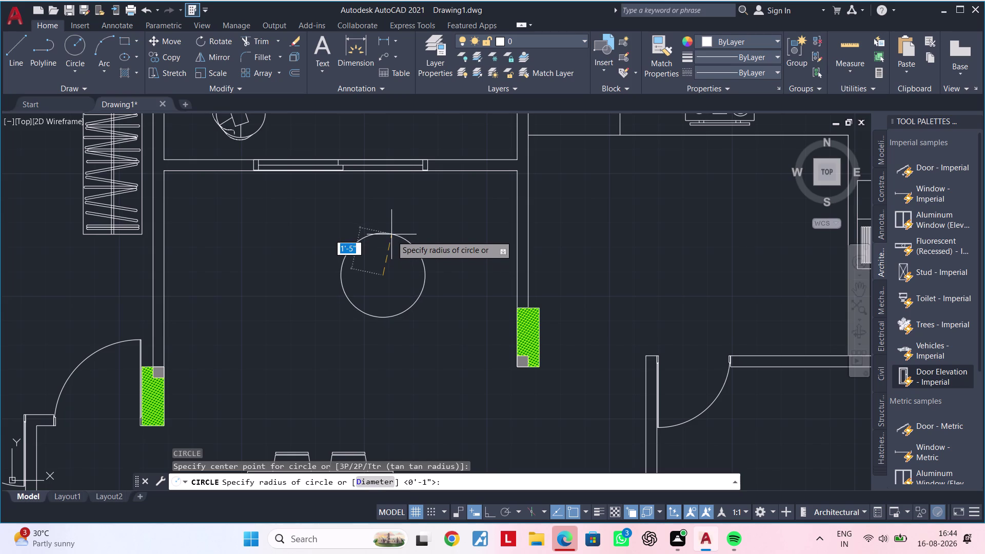
Set the circle's size in the empty room and zoom in on it.
click(394, 243)
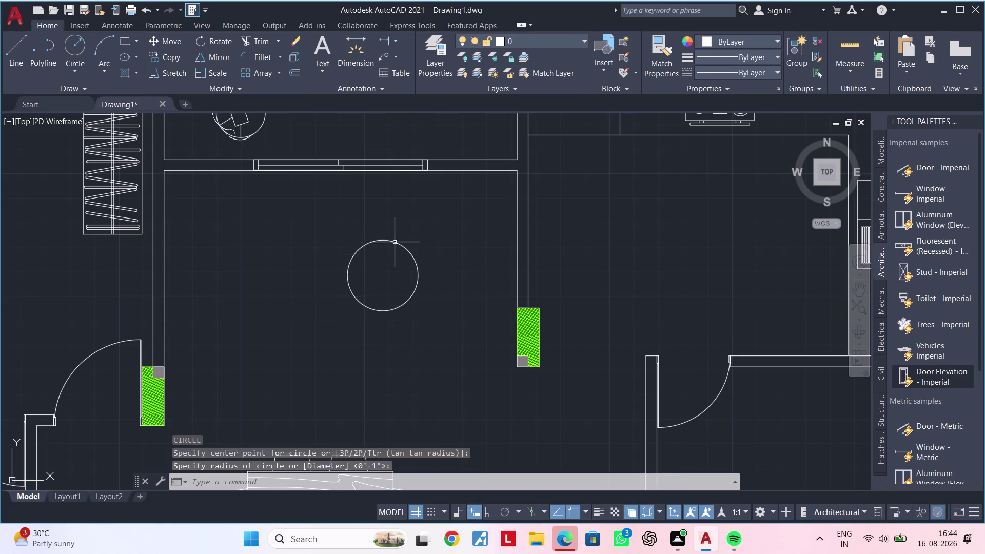
middle_drag(389, 269, 367, 256)
scroll(up, 3)
Select the circle and move it to a new spot in the room.
click(346, 213)
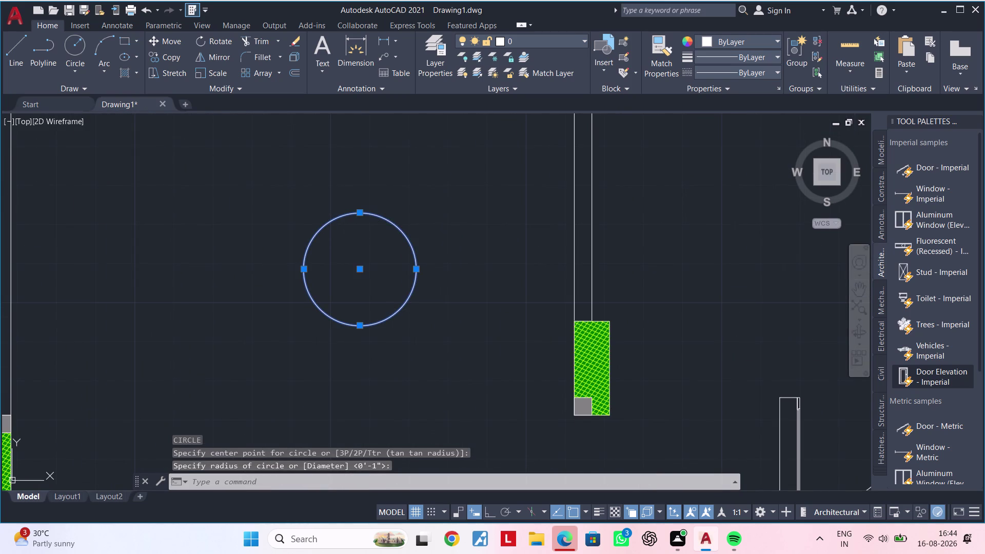
click(358, 272)
scroll(down, 3)
middle_drag(327, 214, 335, 259)
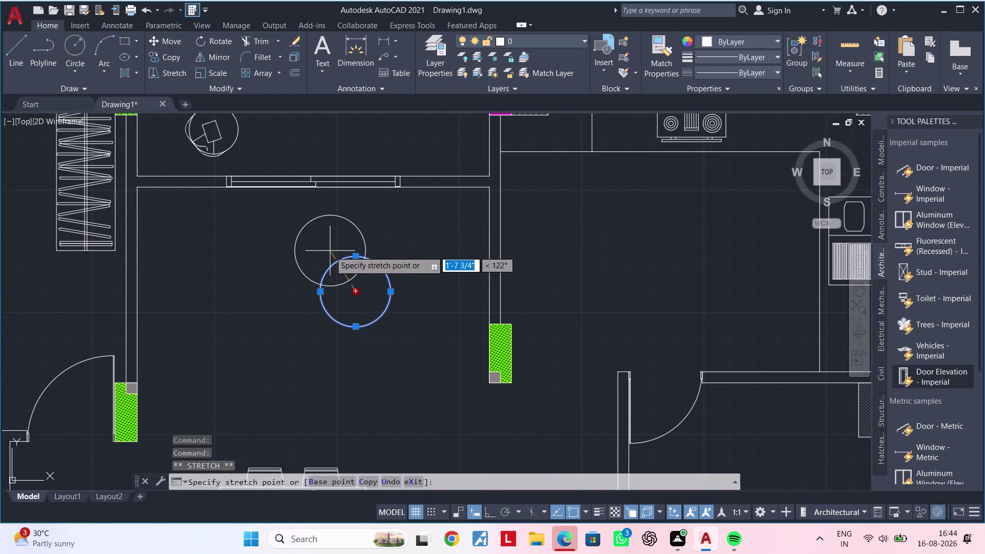
click(327, 254)
middle_drag(352, 259, 385, 289)
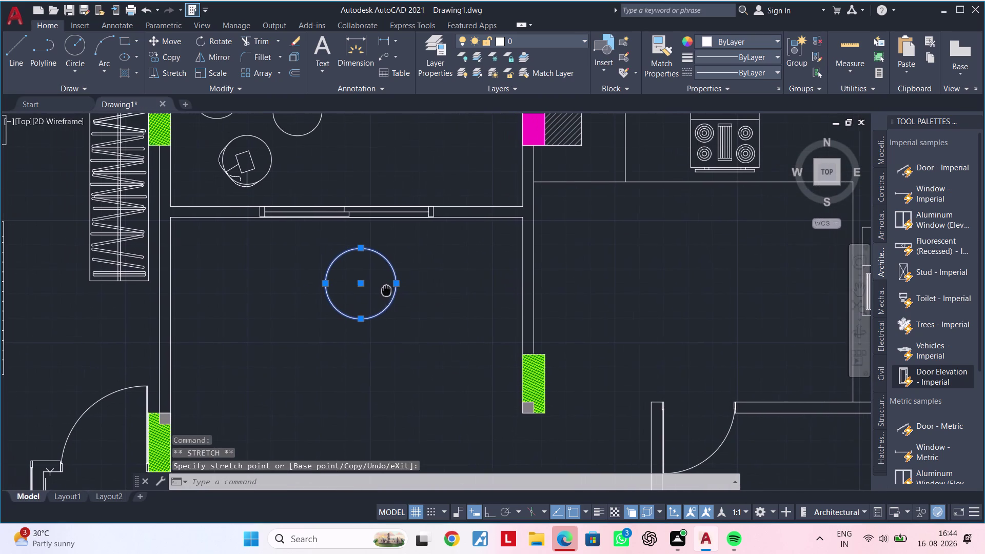
middle_drag(386, 290, 386, 290)
Clear the selection and zoom in close on the new circle.
key(Escape)
key(Escape)
click(359, 250)
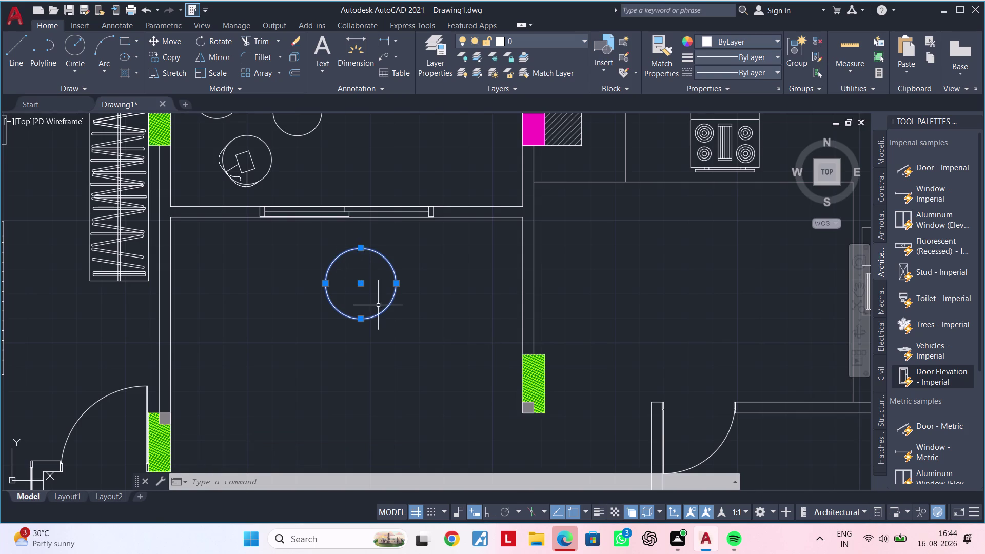
scroll(up, 3)
middle_drag(371, 297, 383, 329)
key(Escape)
Draw a smaller circle concentric with the existing circle.
key(Escape)
key(Escape)
key(Escape)
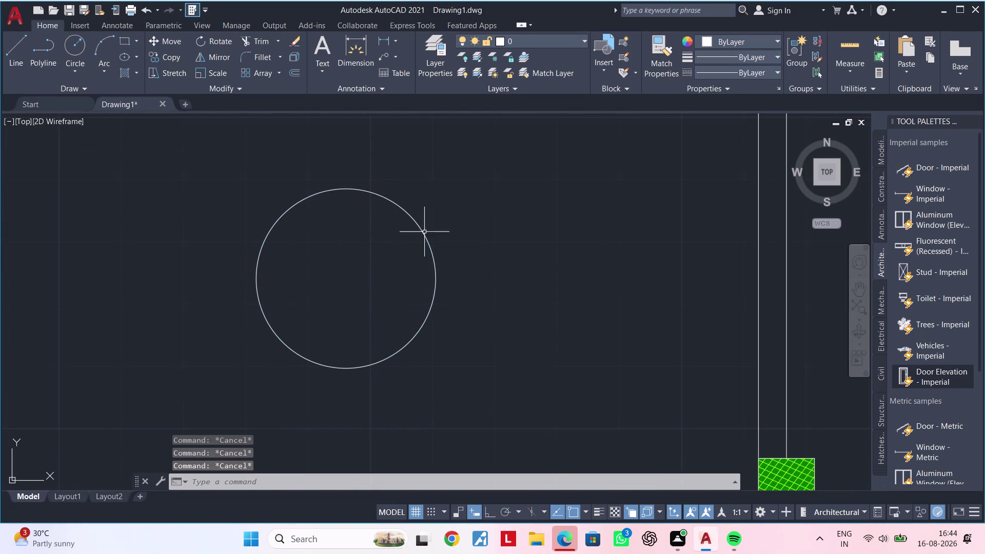
text(c)
key(space)
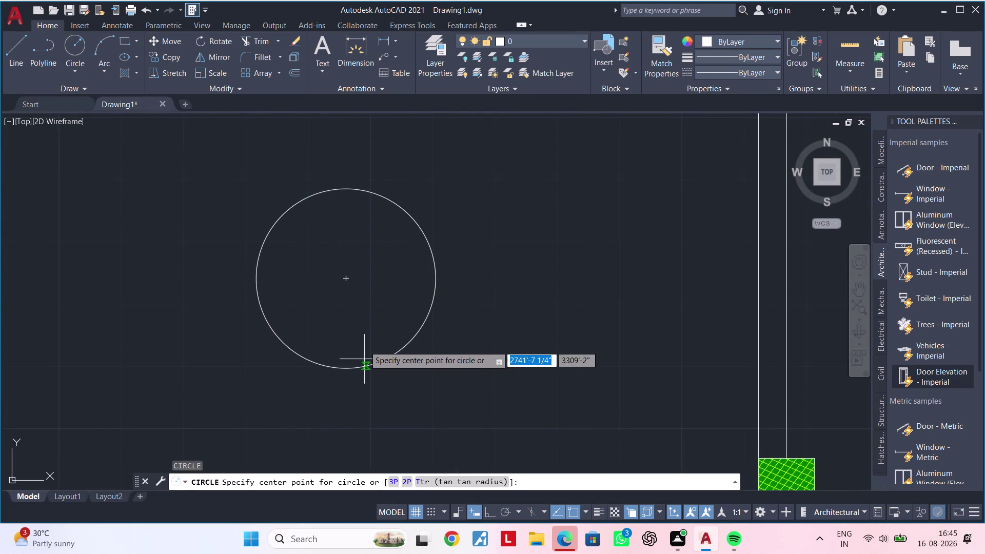
click(344, 278)
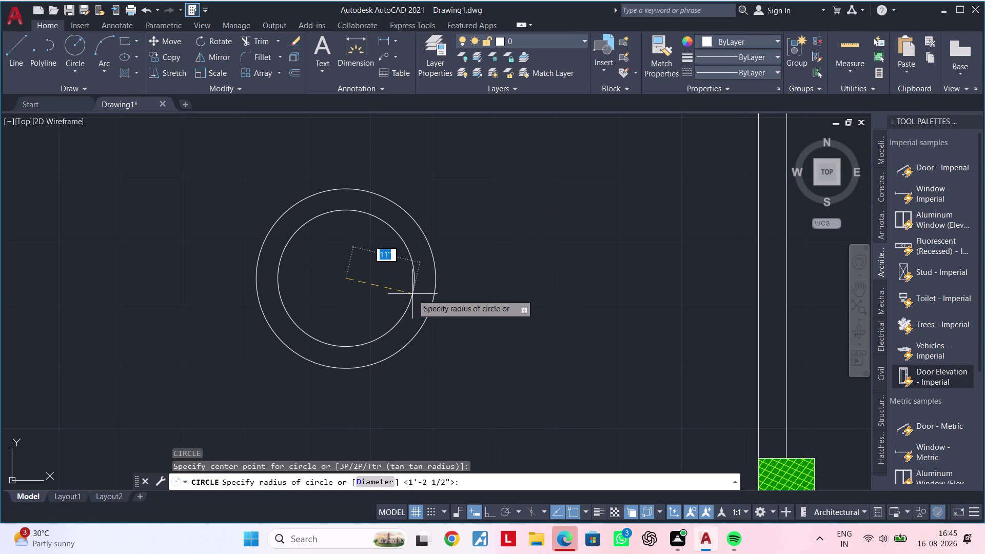
click(422, 296)
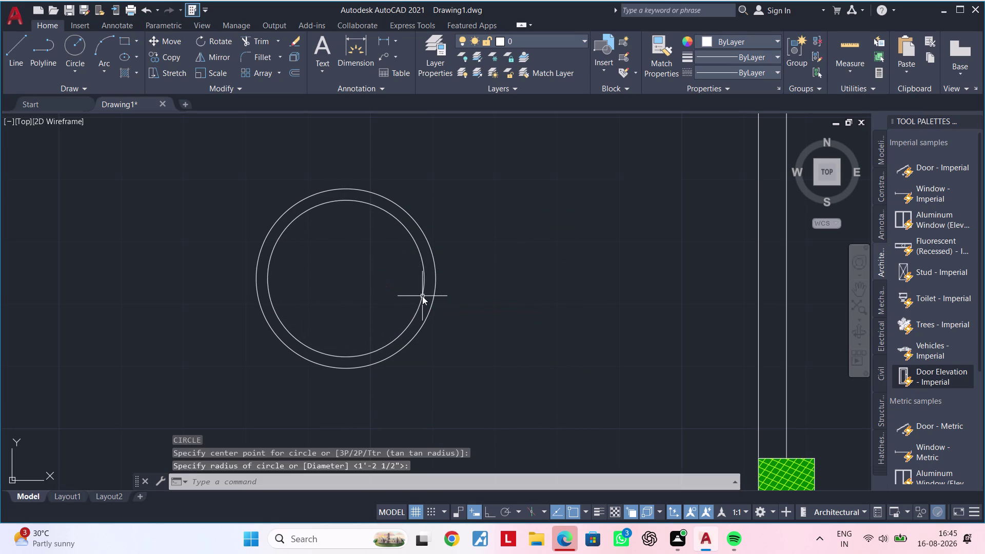
key(Escape)
key(Escape)
middle_drag(375, 325, 369, 319)
key(Escape)
key(Escape)
key(Escape)
key(Escape)
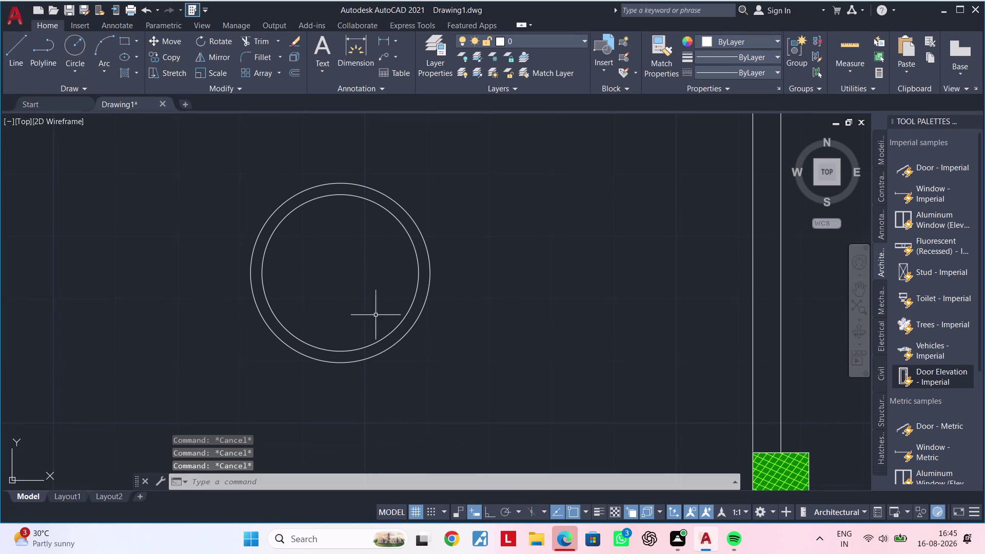
key(Escape)
key(Escape)
key(Escape)
key(Escape)
key(Escape)
Draw a diagonal line across the rings from lower left to upper right.
text(l)
key(space)
click(292, 362)
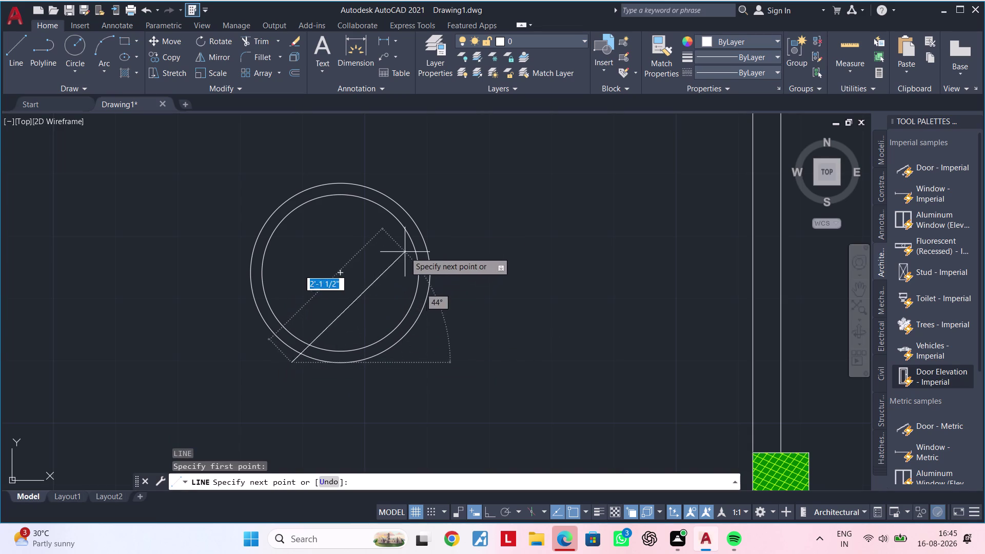
click(426, 211)
key(Escape)
key(Escape)
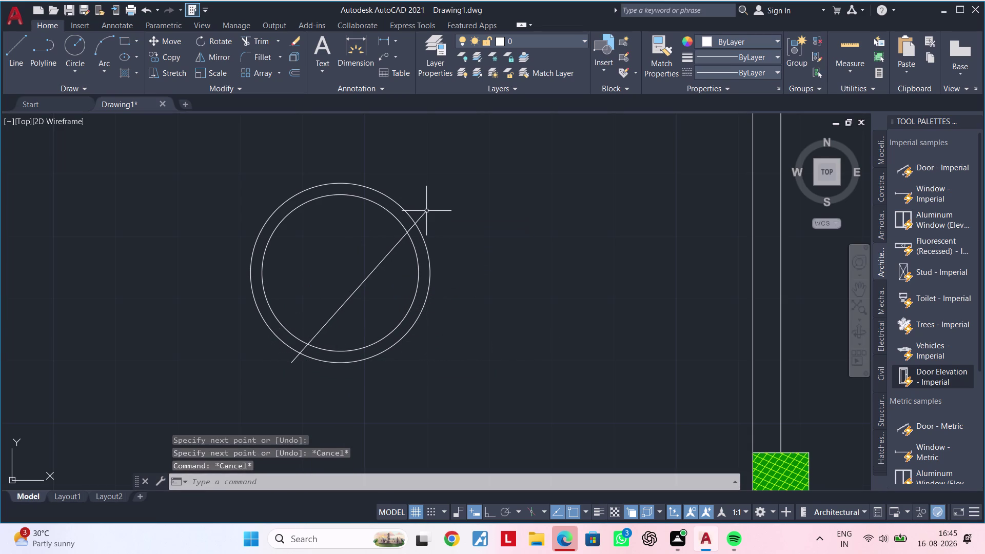
Trim away the right side of both rings and the line between them.
text(tr)
key(space)
drag(385, 297, 415, 332)
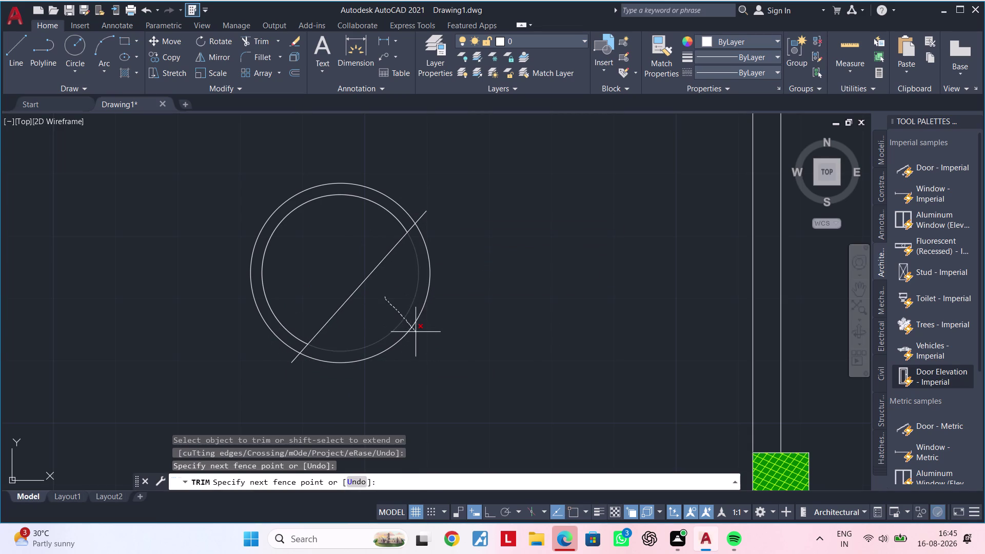
drag(415, 331, 420, 335)
click(421, 336)
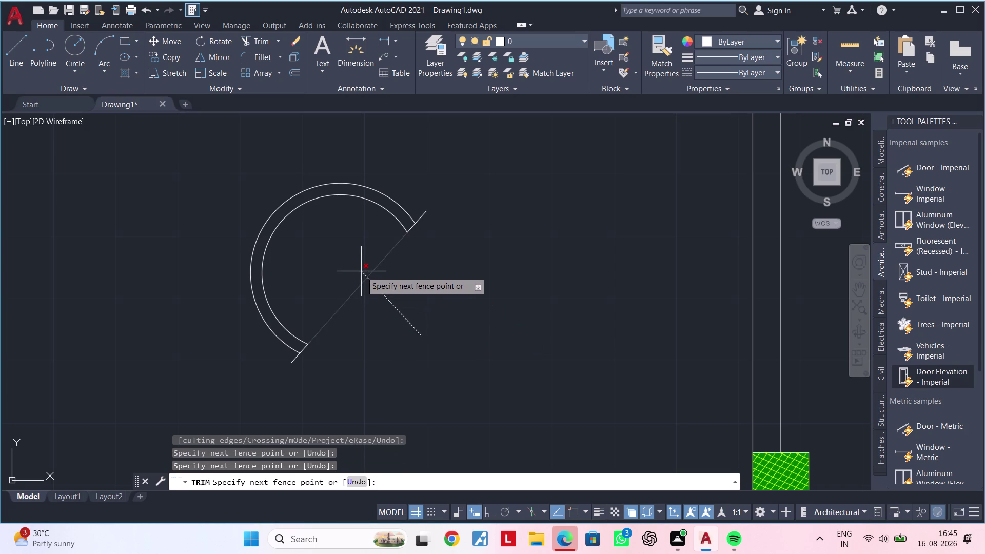
click(361, 271)
key(Escape)
key(Escape)
Delete the two leftover diagonal line stubs outside the C-shaped ring.
click(290, 363)
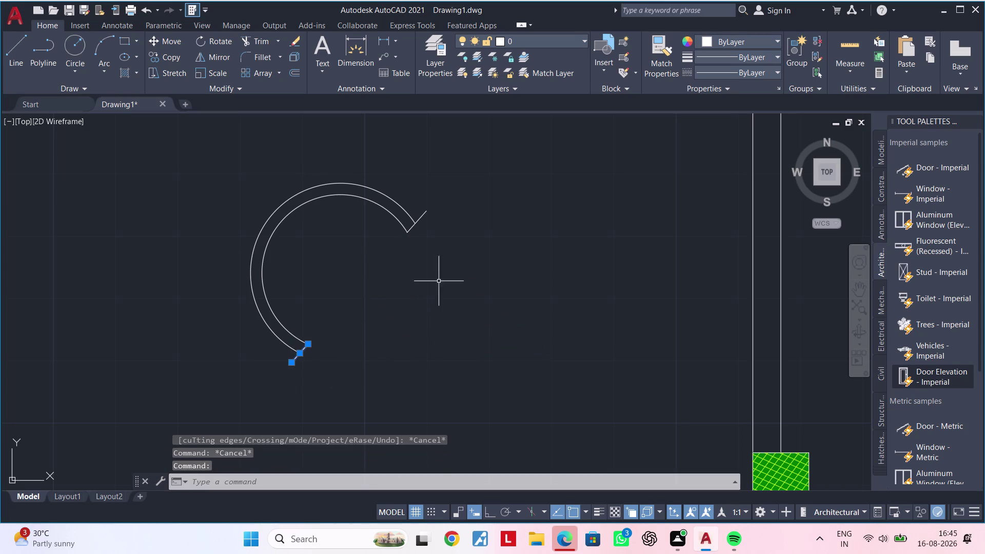
click(425, 213)
key(Delete)
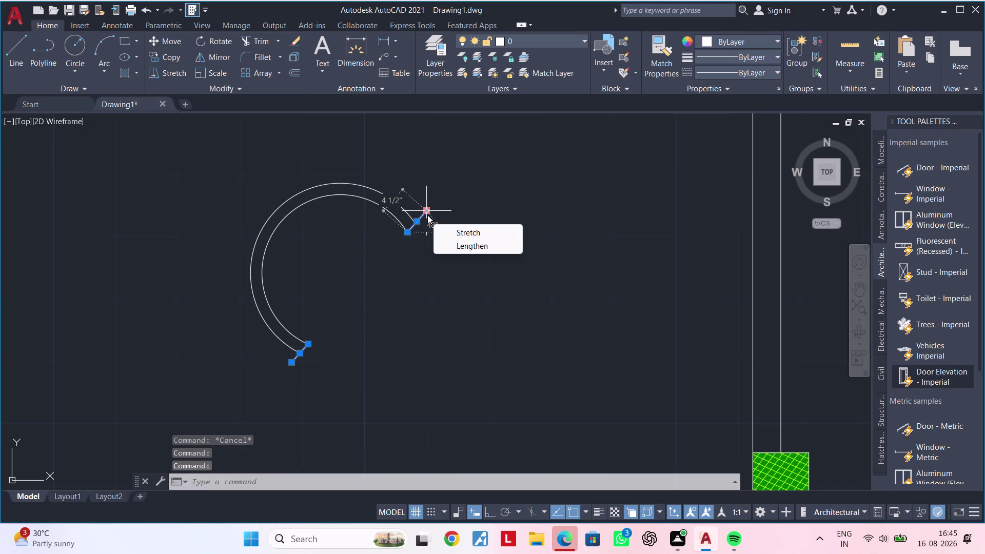
key(Delete)
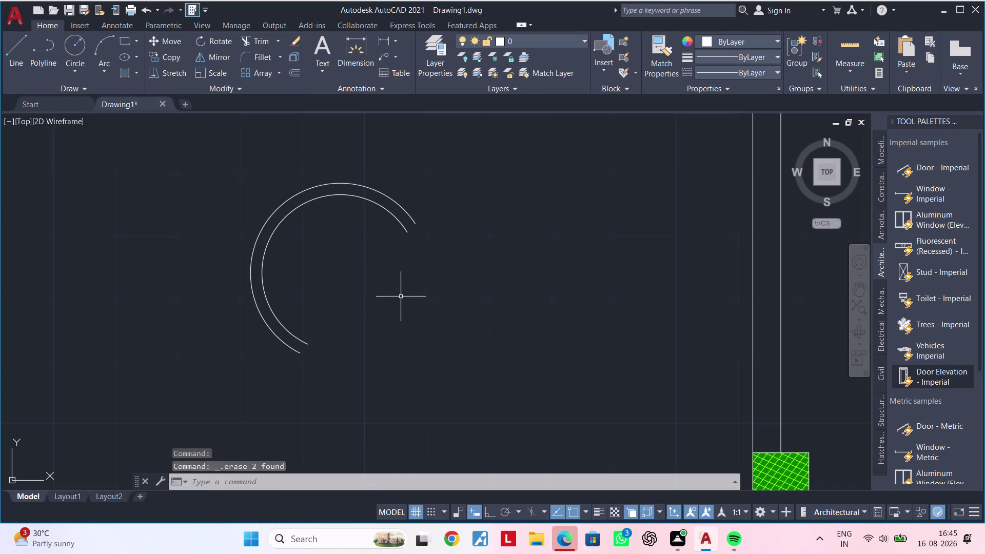
middle_drag(401, 296, 434, 244)
key(Escape)
key(Escape)
key(Escape)
key(Escape)
key(Escape)
key(Escape)
key(Escape)
key(Escape)
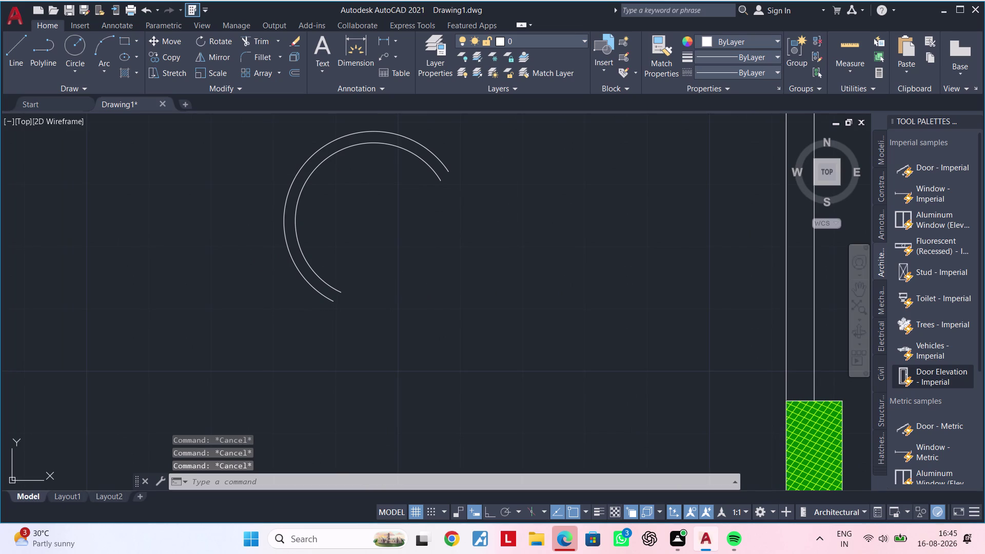
key(Escape)
key(Escape)
key(Escape)
key(Escape)
key(Escape)
key(Escape)
key(Escape)
key(Escape)
key(Escape)
key(Escape)
key(Escape)
key(Escape)
key(Escape)
key(Escape)
key(Escape)
key(Escape)
key(Escape)
key(Escape)
key(Escape)
key(Escape)
key(Escape)
key(Escape)
key(Escape)
key(Escape)
key(Escape)
key(Escape)
key(Escape)
key(Escape)
key(Escape)
click(103, 44)
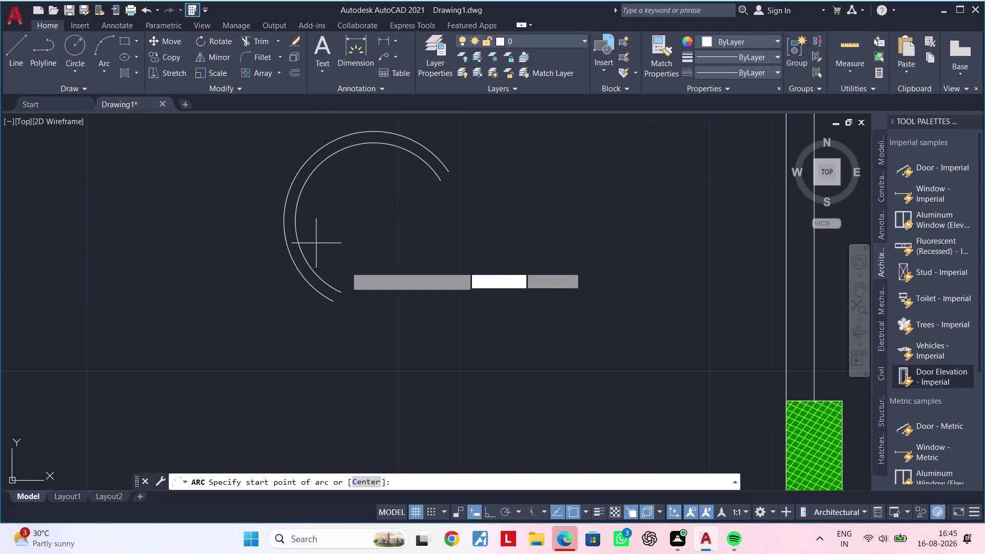
Draw a three-point arc from the inner ring's lower end down below the ring.
click(318, 273)
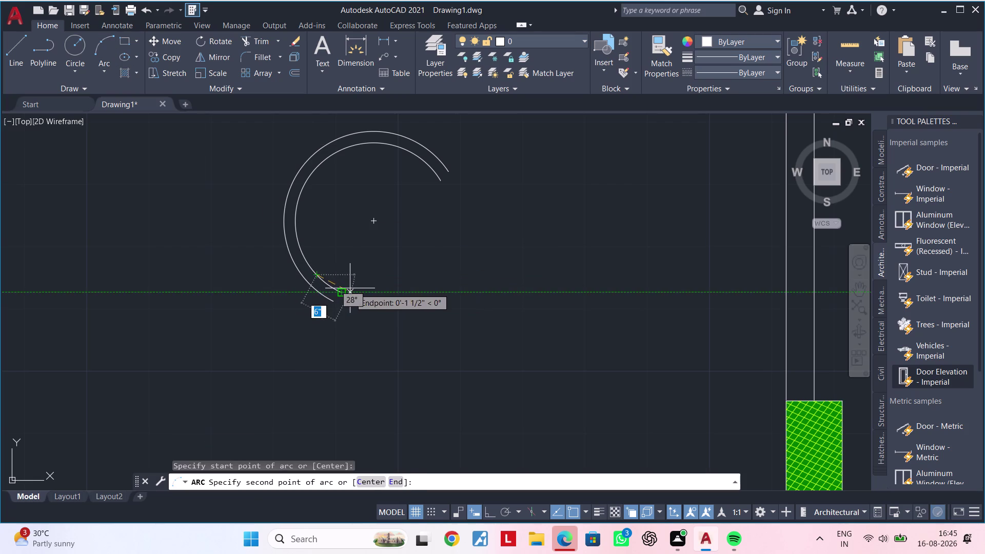
click(350, 289)
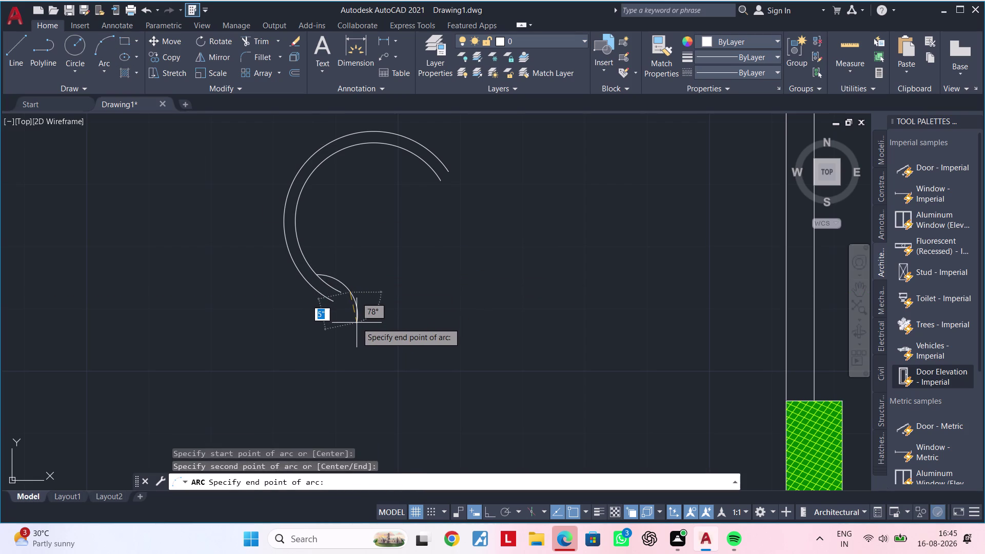
click(351, 321)
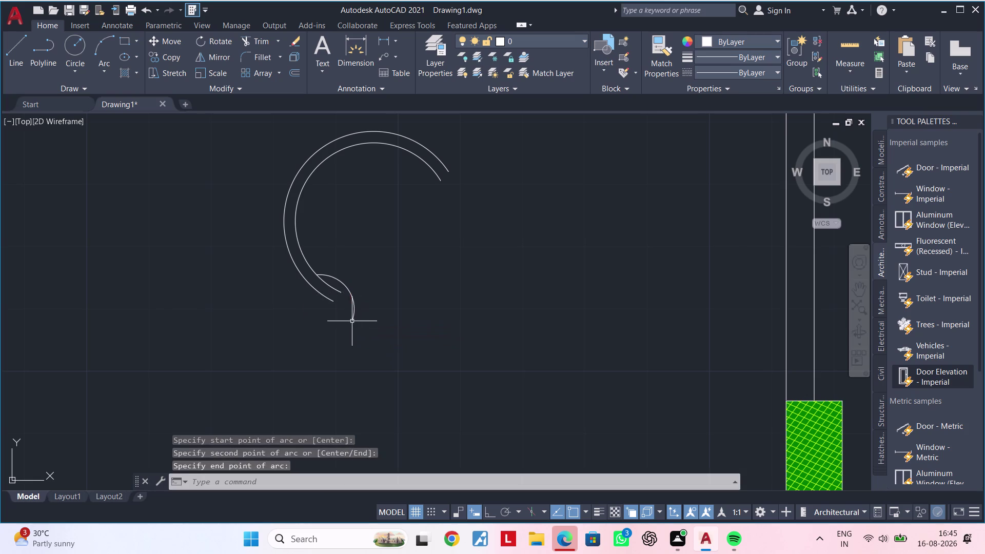
key(Escape)
key(Escape)
key(Escape)
key(Escape)
key(Escape)
scroll(up, 3)
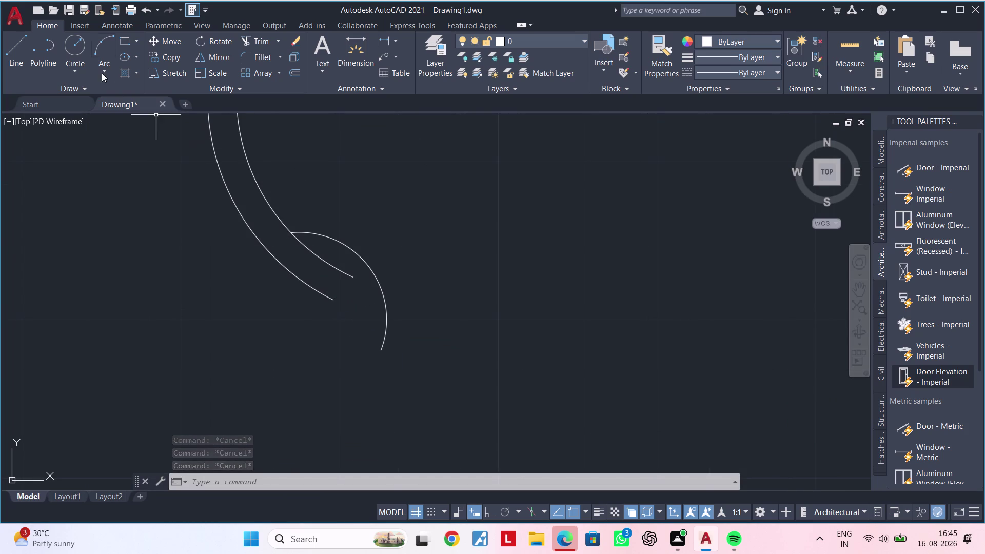
Draw a second three-point arc from near the hook sweeping up and off to the left.
click(96, 52)
click(333, 301)
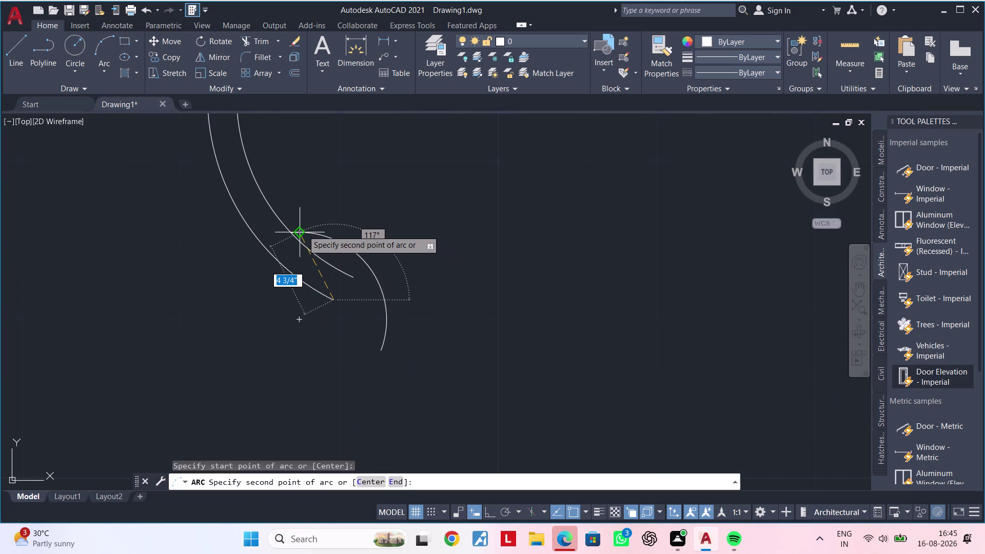
click(291, 234)
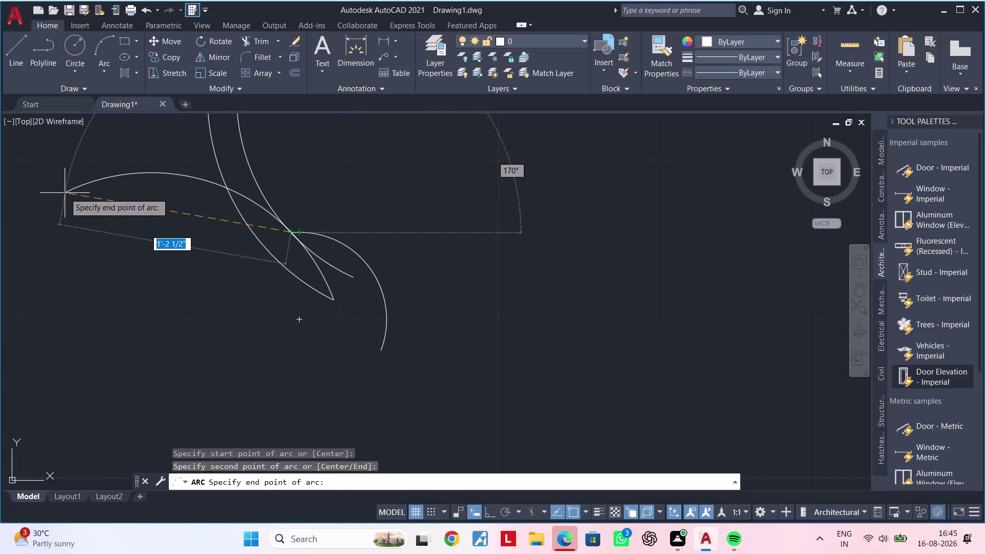
click(44, 187)
key(Escape)
key(Escape)
key(Escape)
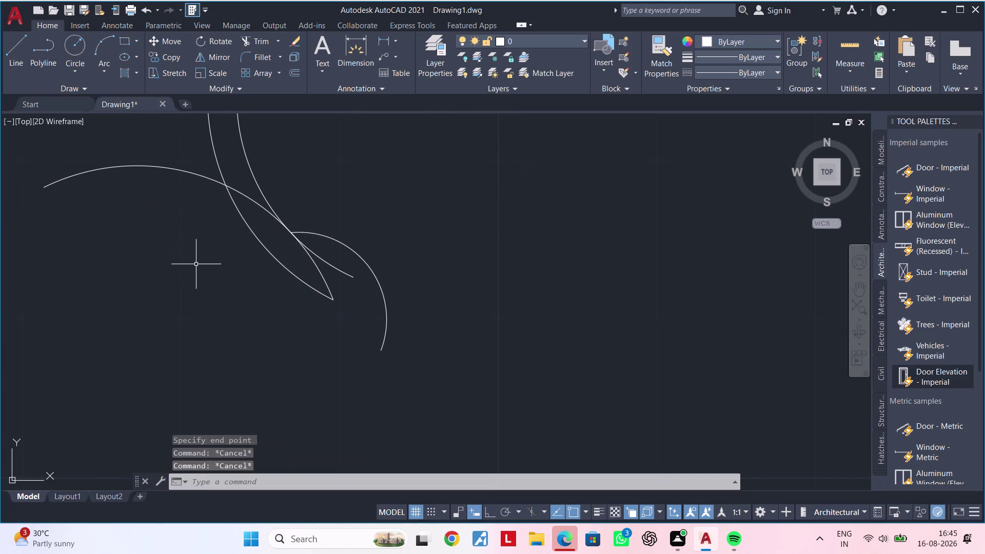
Trim the stray long arc on the left and the excess curve pieces near the hook.
text(tr)
key(space)
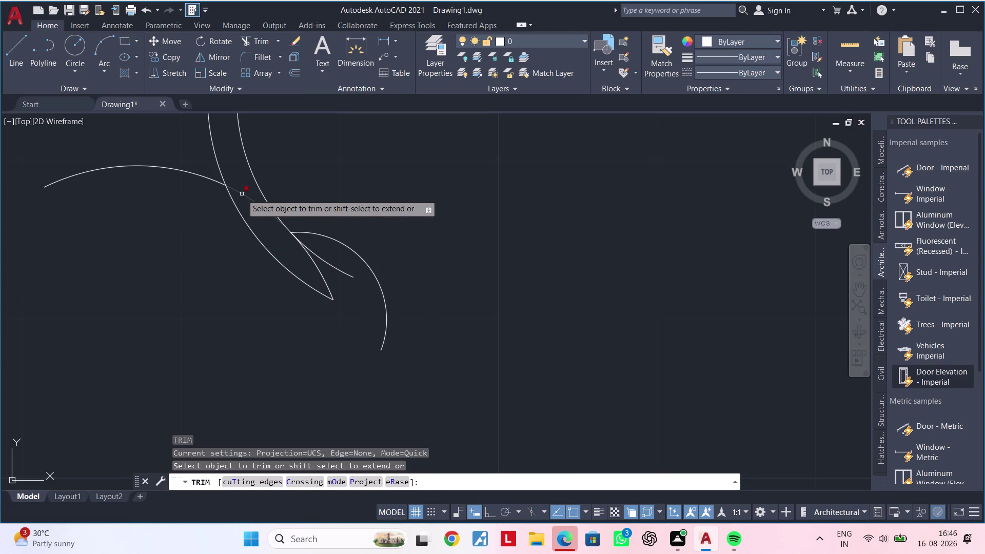
click(242, 194)
click(200, 174)
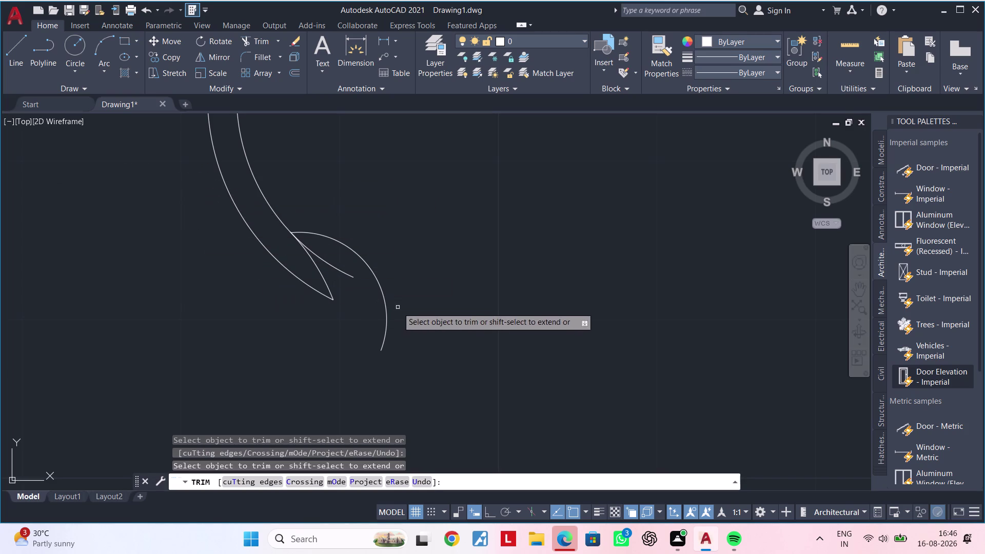
click(336, 269)
key(Escape)
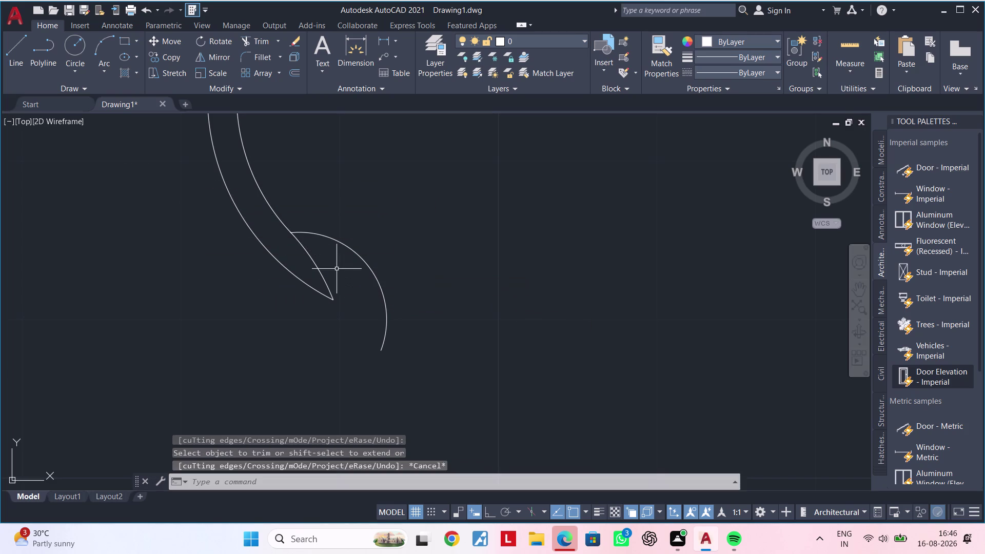
key(Escape)
Grip-edit the lower arc, bending its middle and pulling its end onto the hook tip.
click(351, 252)
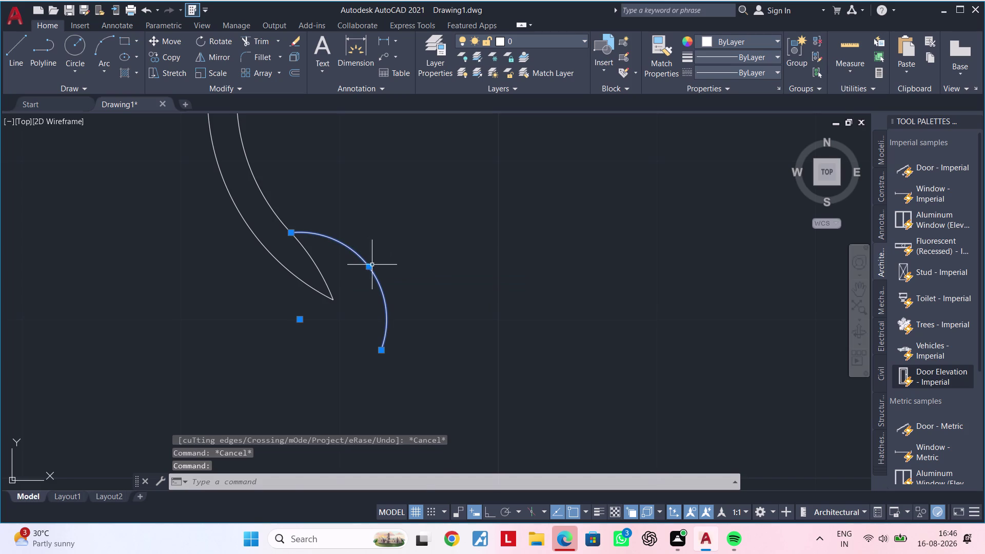
click(371, 266)
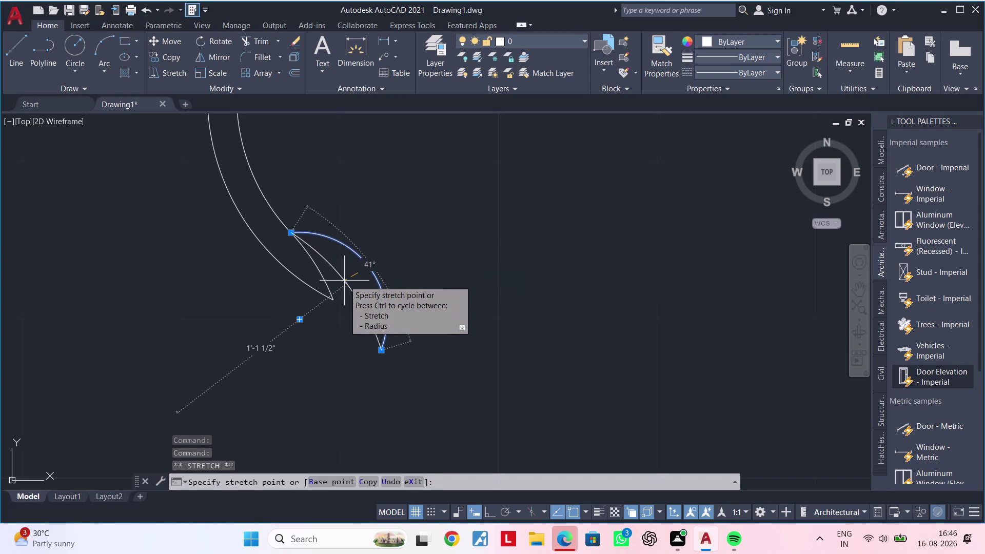
click(345, 281)
click(381, 351)
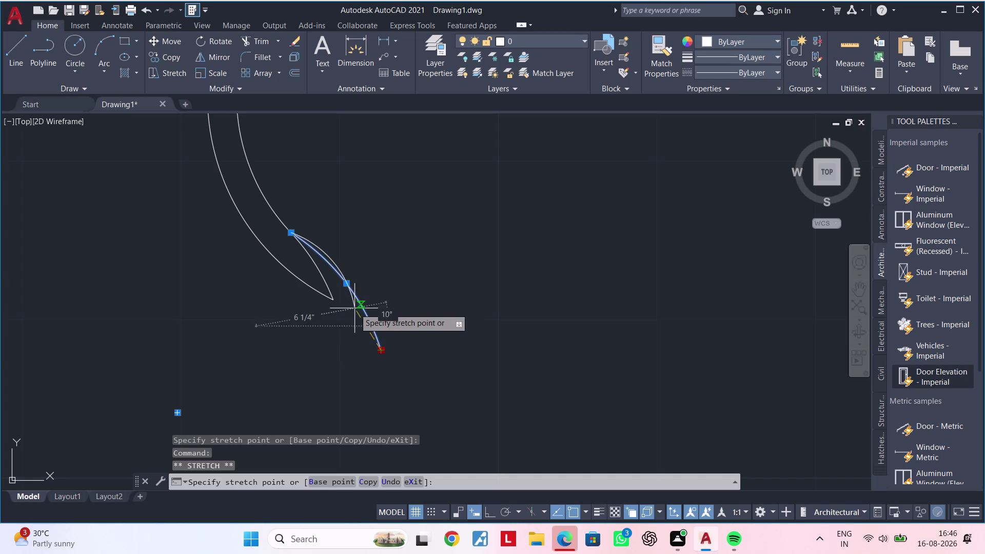
click(353, 308)
scroll(up, 3)
middle_drag(373, 308, 309, 351)
key(Escape)
key(Escape)
Pan the view to show the whole hook shape.
scroll(down, 3)
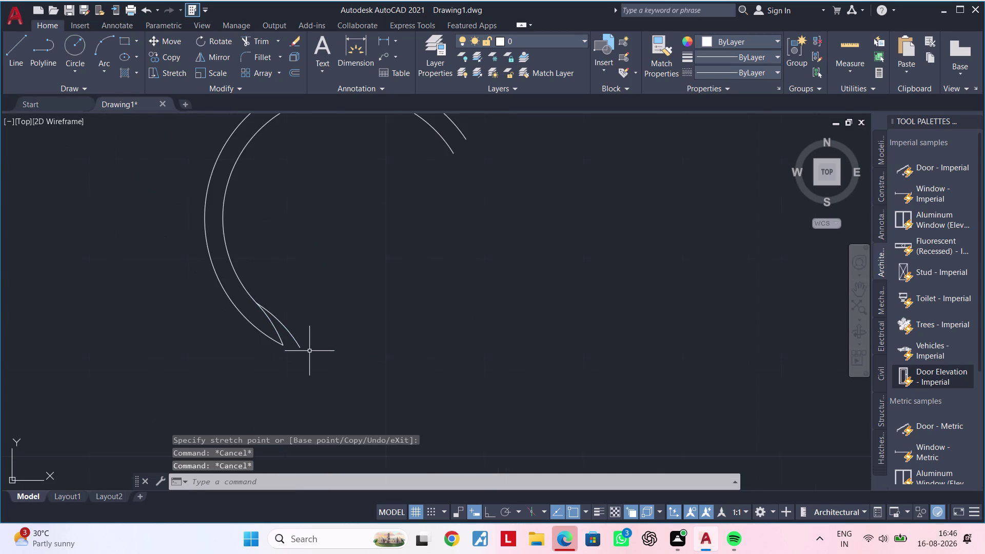
middle_drag(309, 351, 292, 349)
key(Escape)
middle_drag(294, 350, 301, 348)
key(Escape)
key(Escape)
key(Escape)
key(Escape)
key(Escape)
key(Escape)
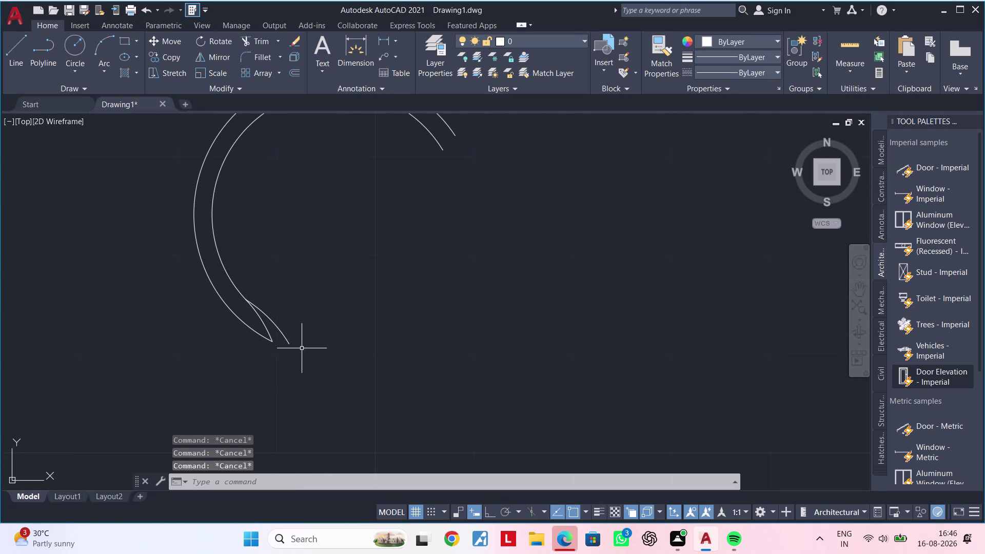
key(Escape)
key(Escape)
key(Escape)
key(Escape)
key(Escape)
key(Escape)
key(Escape)
key(Escape)
click(98, 44)
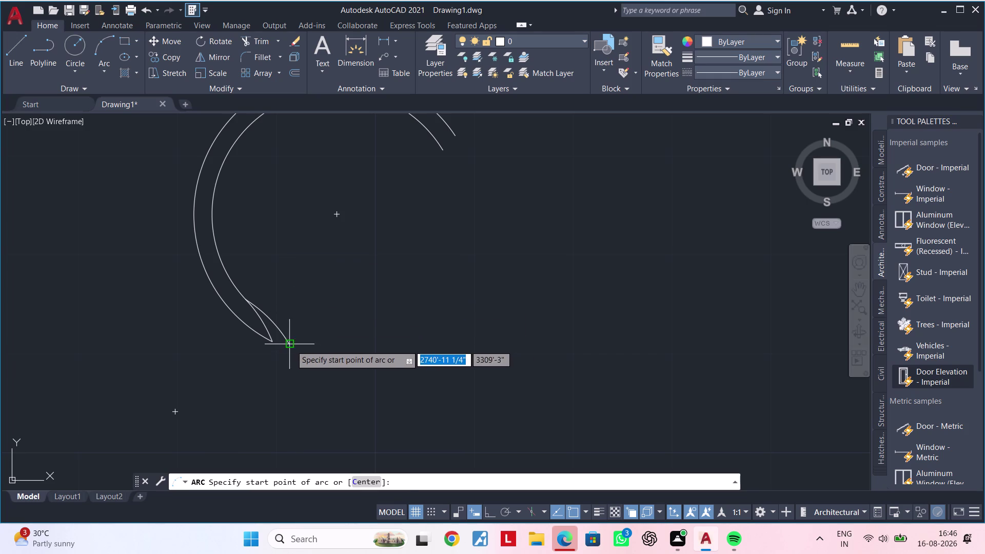
Draw a small three-point arc starting at the crescent's pointed tip.
click(291, 345)
click(320, 321)
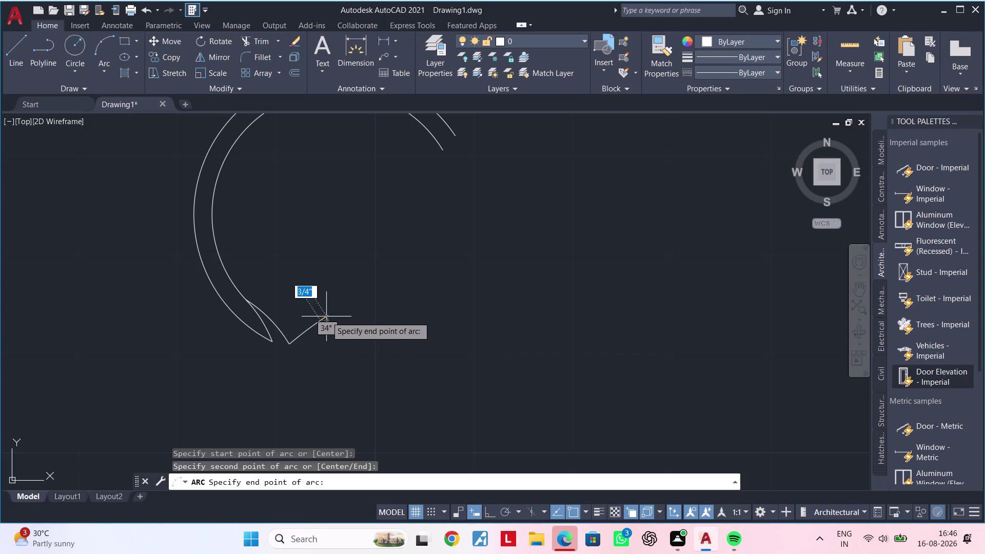
click(323, 316)
key(Escape)
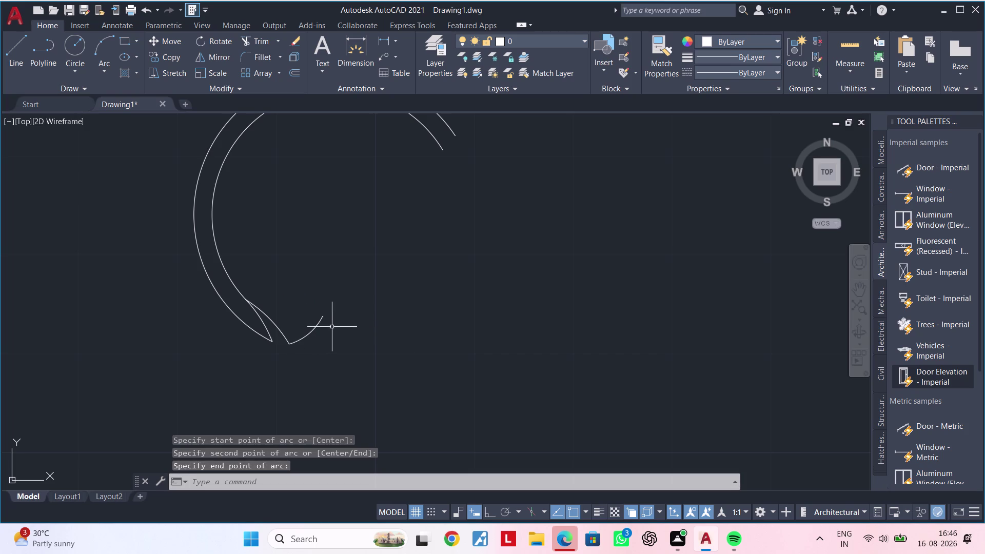
Drag the small arc's grips so it curls upward away from the tip.
click(320, 321)
click(323, 318)
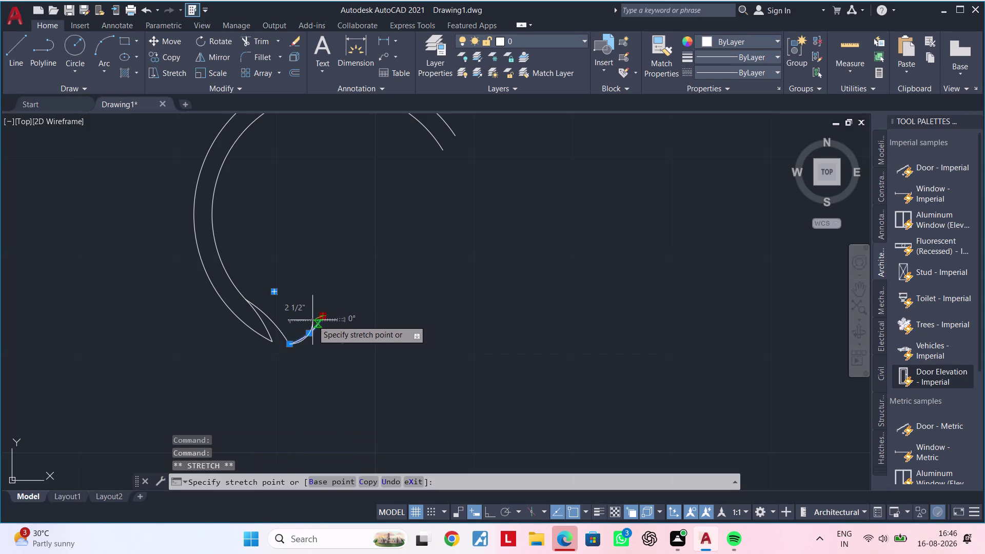
click(309, 322)
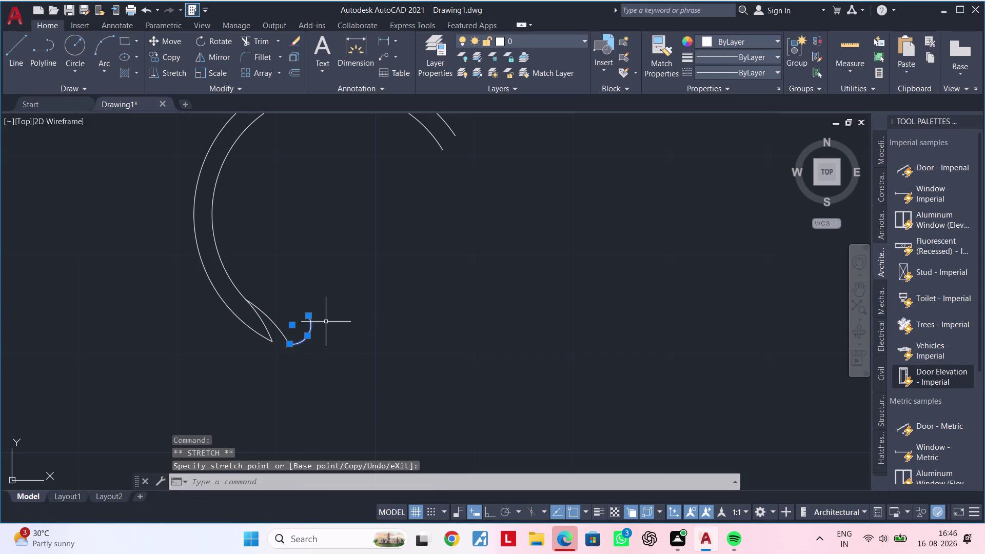
scroll(up, 3)
click(309, 317)
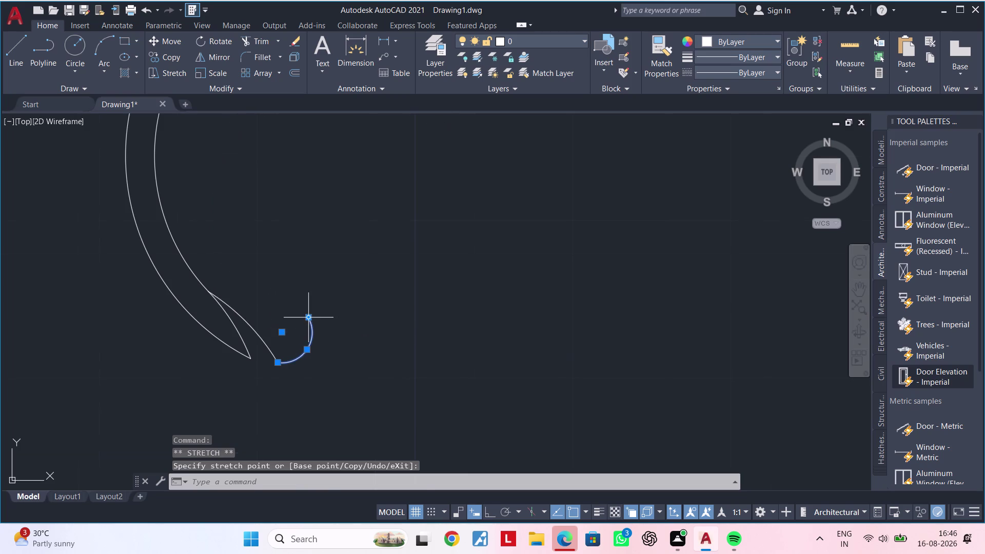
click(314, 328)
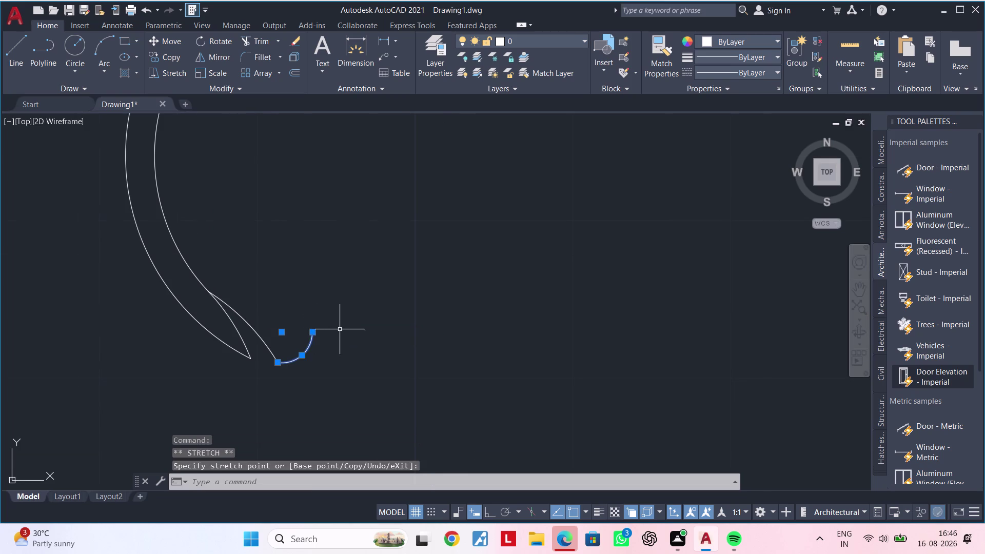
scroll(down, 3)
key(Escape)
Recentre the view on the crescent and its new hook.
middle_drag(341, 332, 346, 321)
key(Escape)
key(Escape)
middle_drag(364, 328, 346, 325)
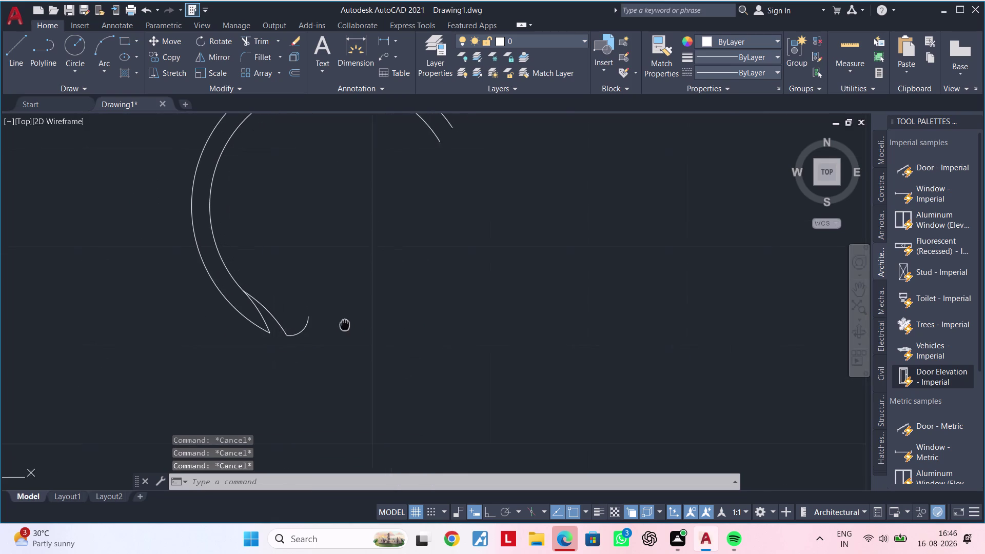
middle_drag(345, 325, 330, 326)
key(Escape)
key(Escape)
middle_drag(354, 300, 343, 326)
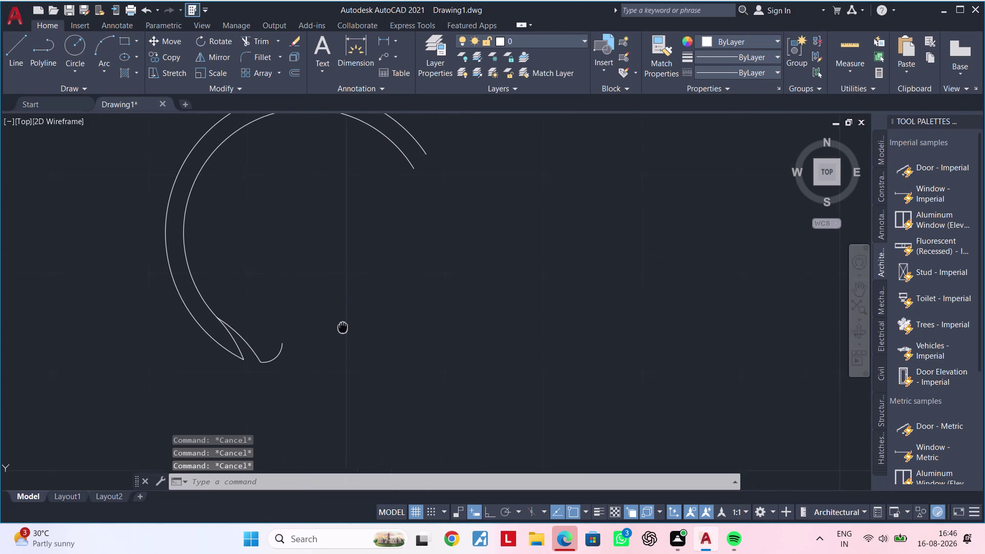
middle_drag(342, 326, 342, 325)
middle_drag(346, 314, 307, 307)
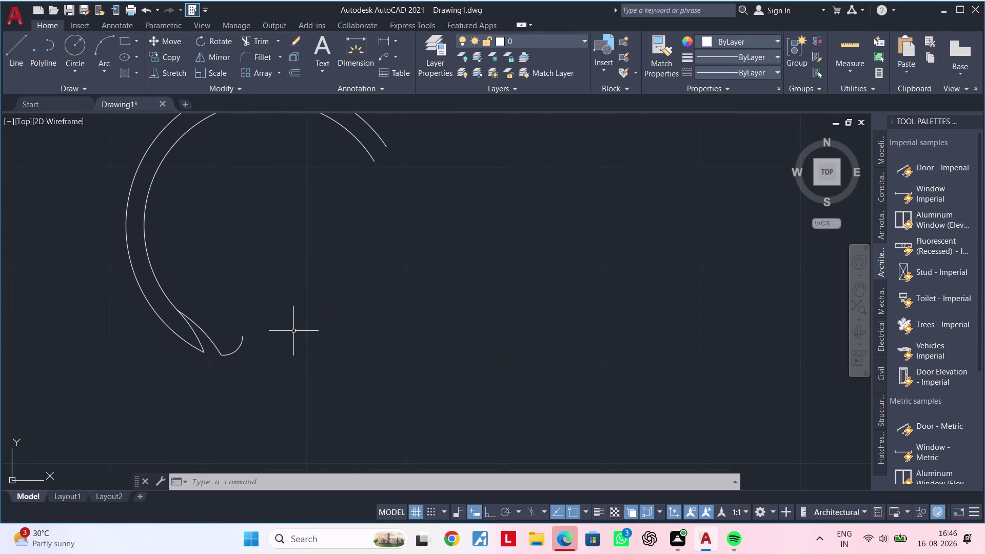
Draw a slanted line (L) from the hook's curled end up and right into the ring.
middle_drag(293, 312, 286, 325)
key(Escape)
text(l)
key(space)
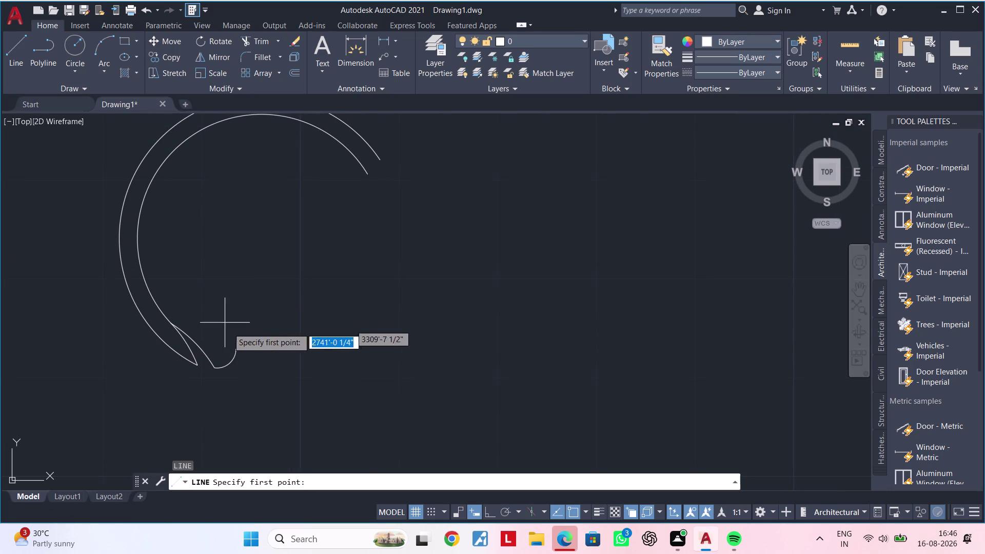
click(238, 346)
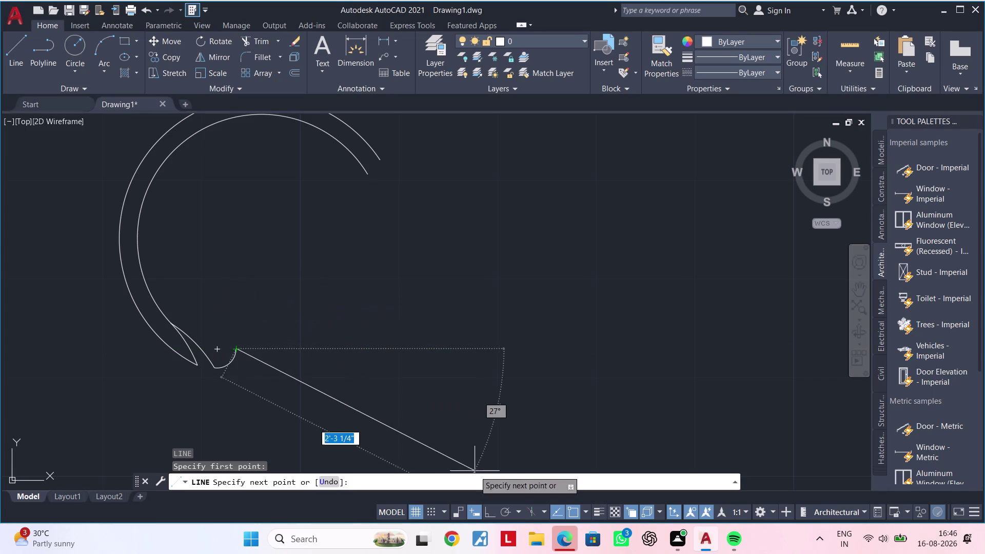
click(485, 513)
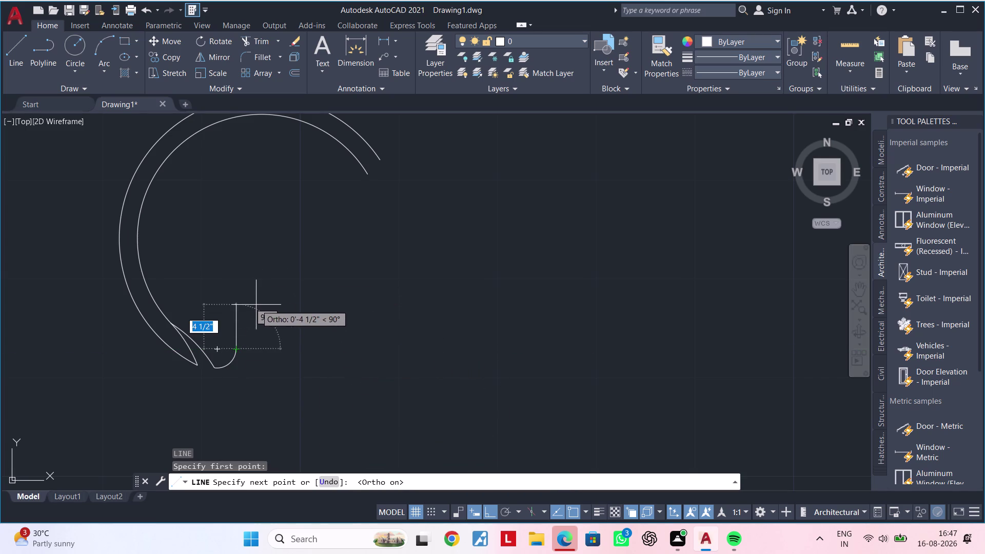
click(486, 509)
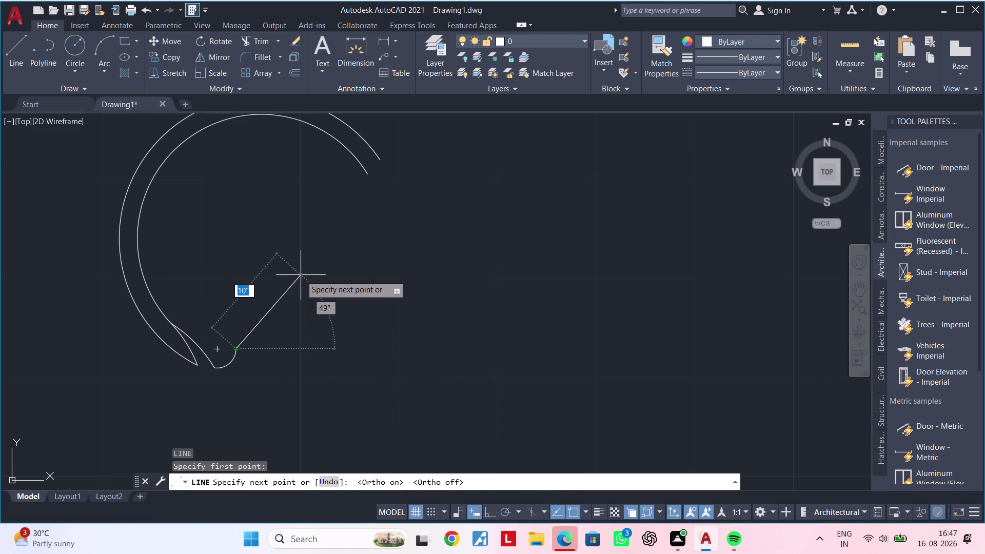
click(328, 228)
key(Escape)
key(Escape)
key(Escape)
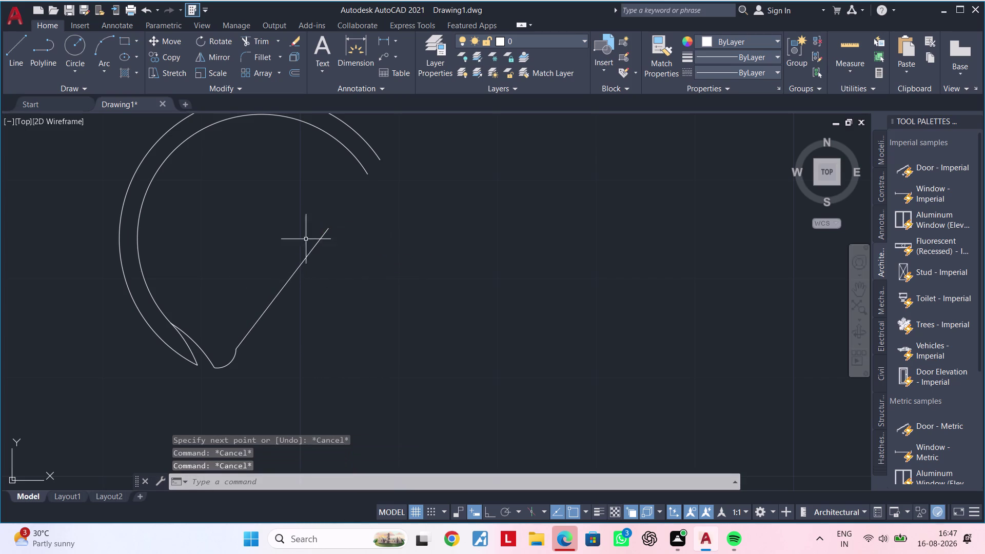
click(104, 38)
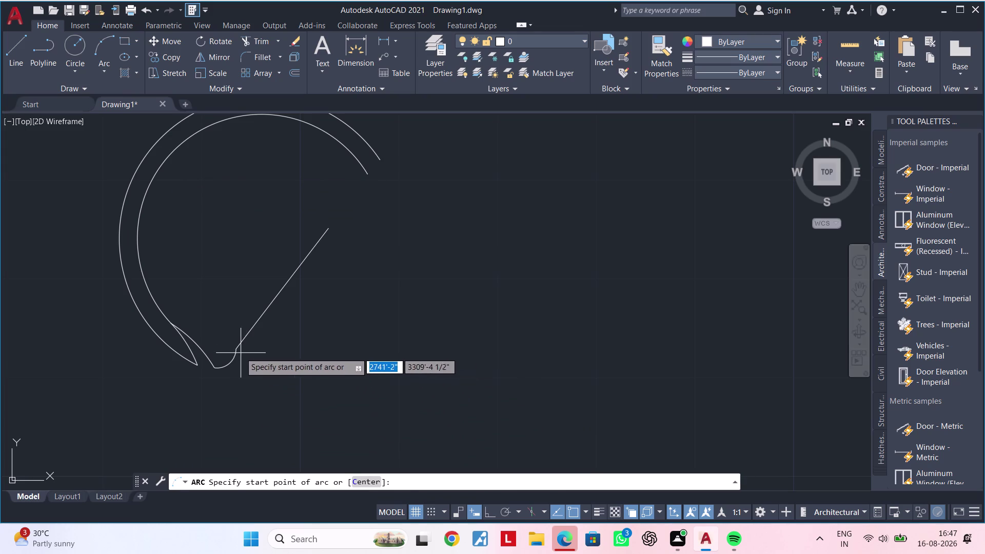
Draw a large three-point arc starting at the slanted line's end.
click(239, 351)
click(325, 231)
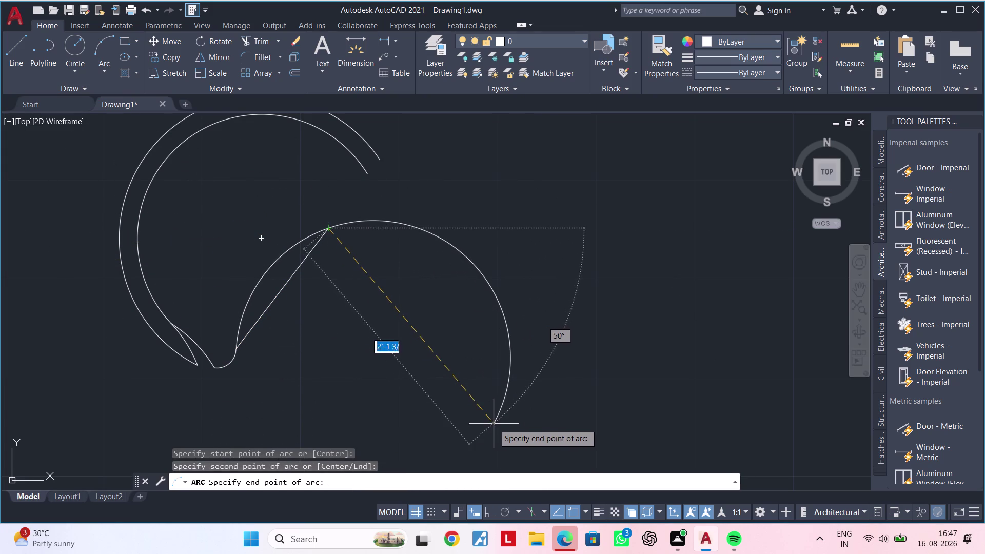
click(521, 429)
key(Escape)
key(Escape)
key(Escape)
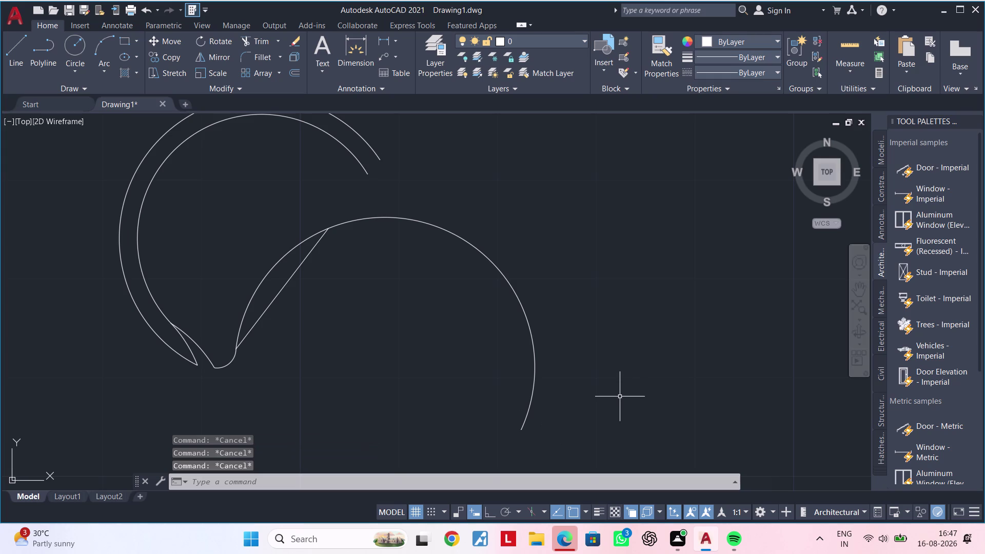
Trim away the excess part of the large arc.
text(tr)
key(space)
click(498, 266)
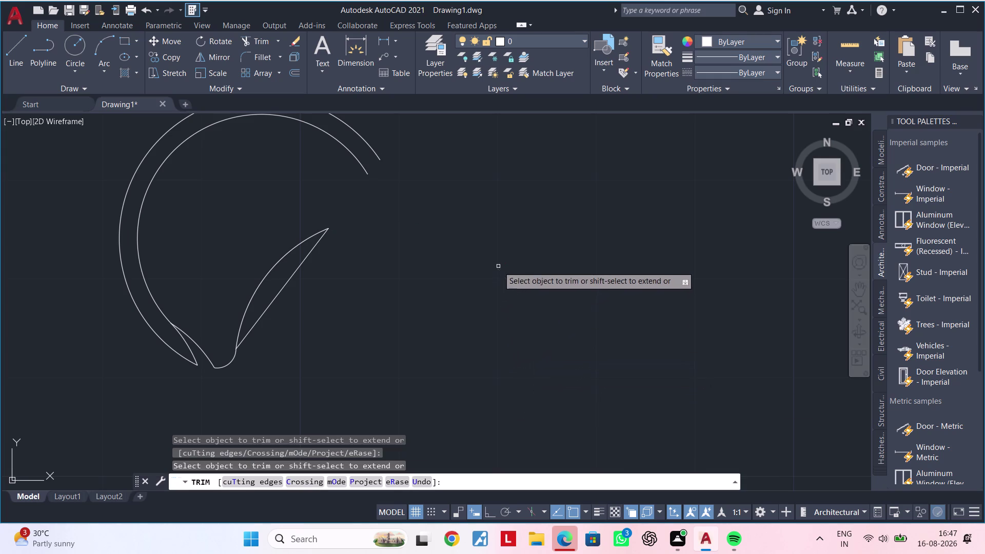
key(Escape)
key(Escape)
key(Escape)
key(Escape)
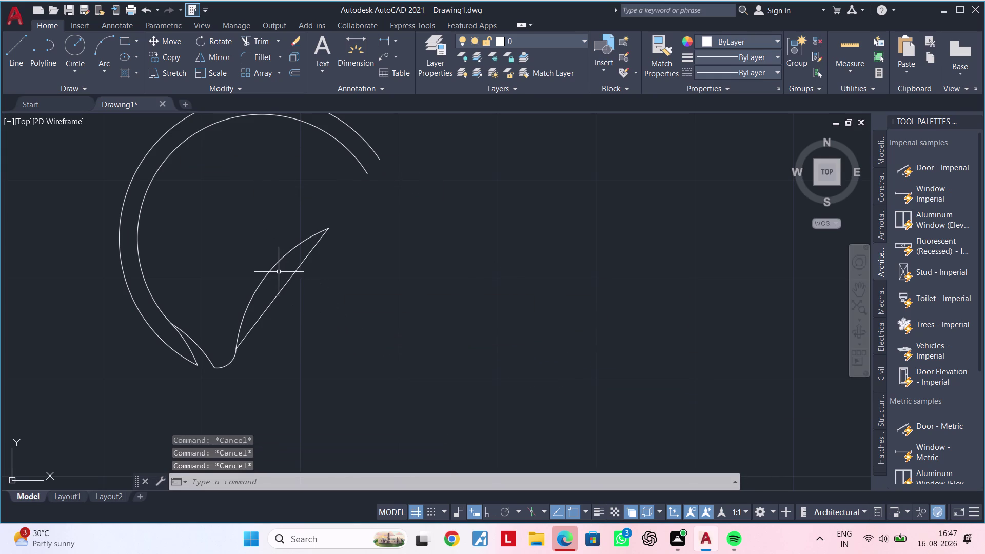
Drag the trimmed arc's midpoint grip repeatedly to flatten it toward the line.
click(270, 267)
click(268, 276)
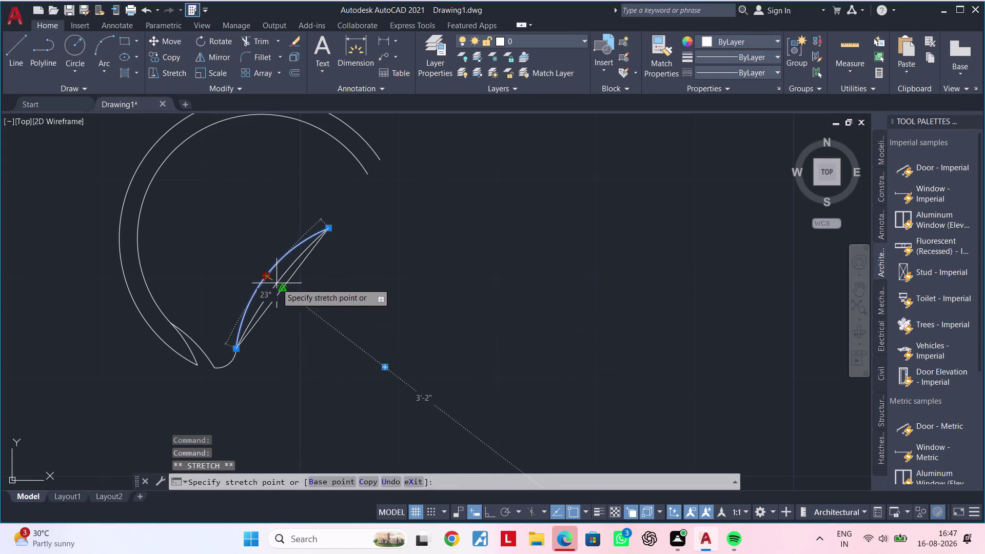
click(277, 283)
key(Escape)
key(Escape)
click(277, 265)
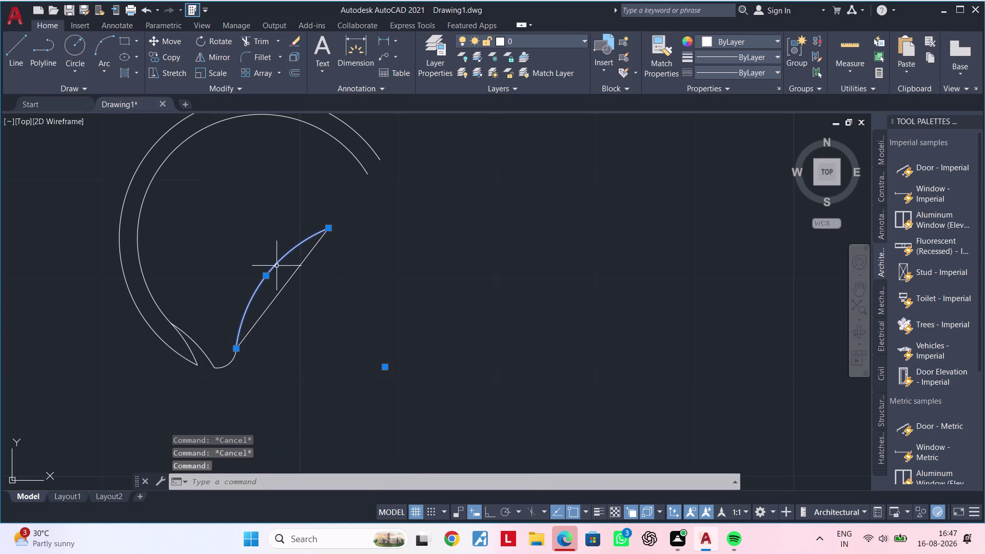
click(268, 276)
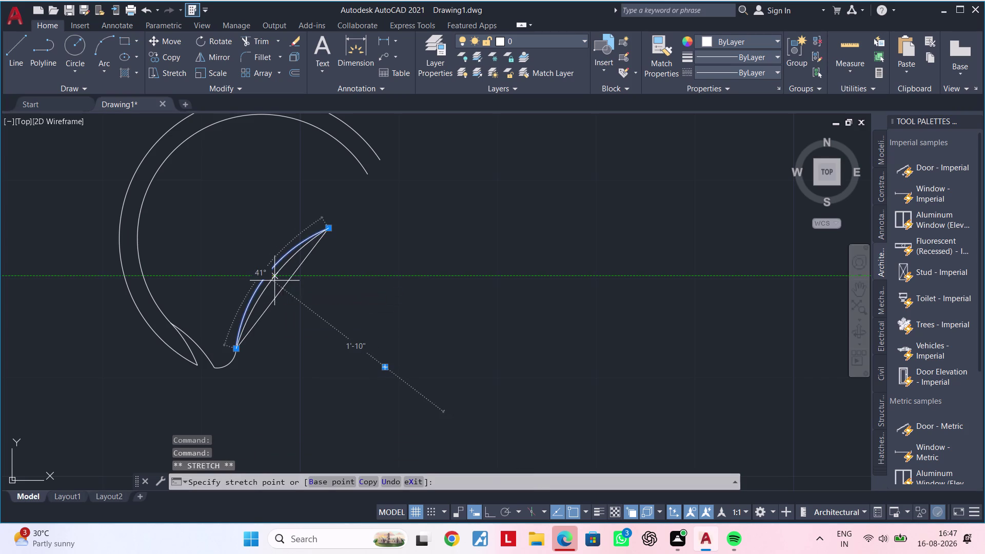
click(276, 284)
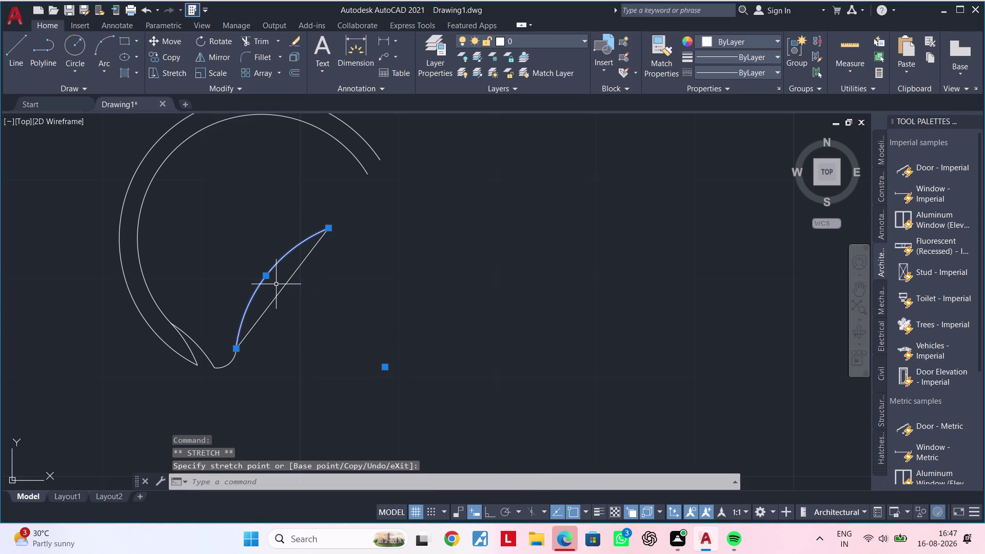
click(267, 276)
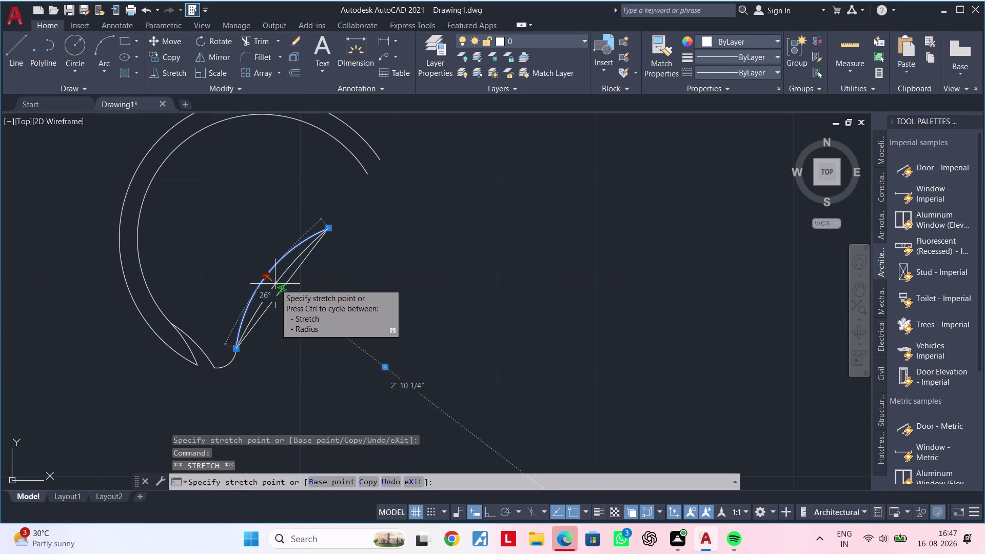
click(275, 283)
key(Escape)
key(Escape)
key(Escape)
Start a trim, abandon it, and bring the hook symbol back into close view.
text(tr)
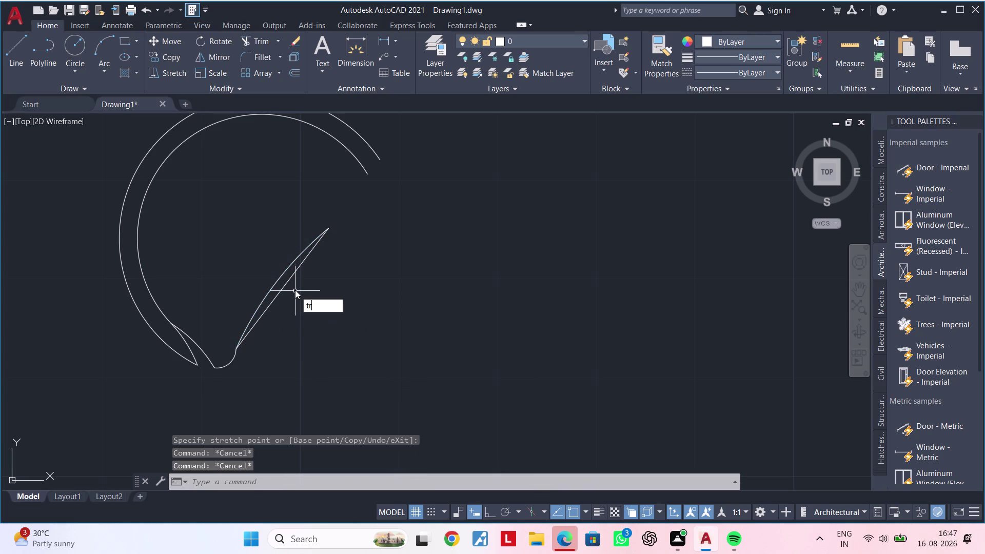
key(space)
click(281, 288)
scroll(down, 3)
middle_drag(322, 293, 290, 331)
key(Escape)
key(Escape)
key(Escape)
middle_drag(307, 311, 311, 306)
key(Escape)
key(Escape)
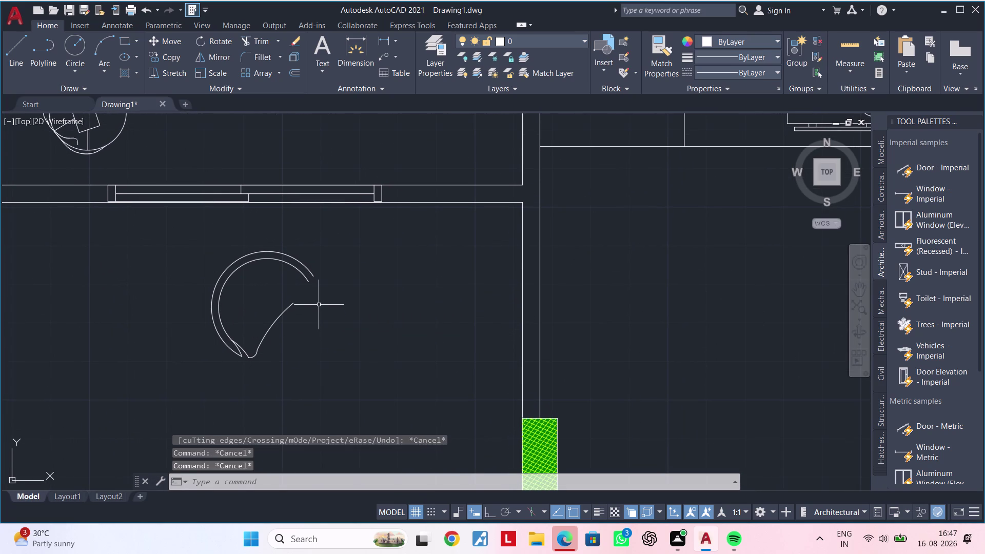
scroll(up, 3)
middle_drag(247, 365, 230, 392)
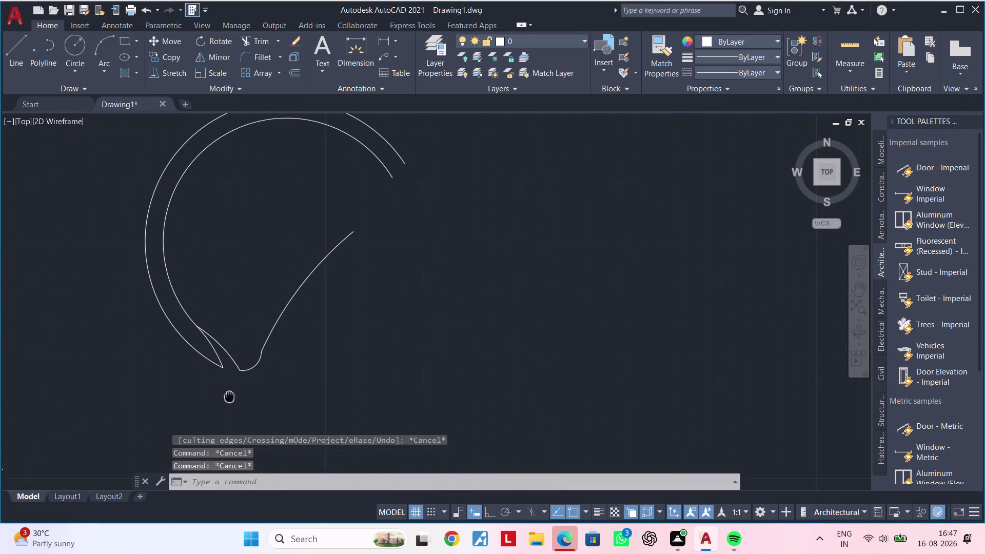
middle_drag(230, 392, 228, 400)
Select the small crescent-tip pieces and try a mirror, then cancel it and clear the selection.
click(222, 348)
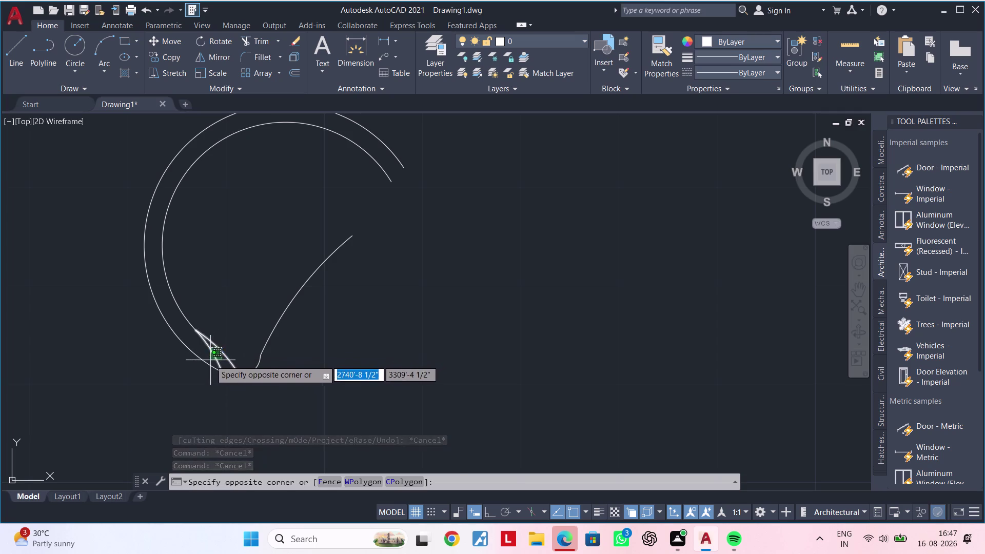
click(211, 360)
click(256, 370)
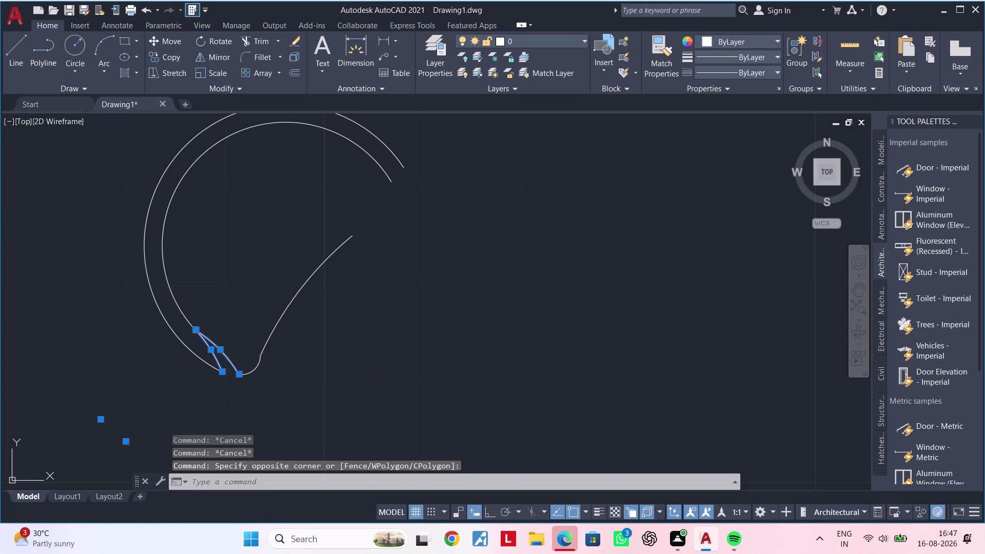
middle_drag(322, 349, 312, 395)
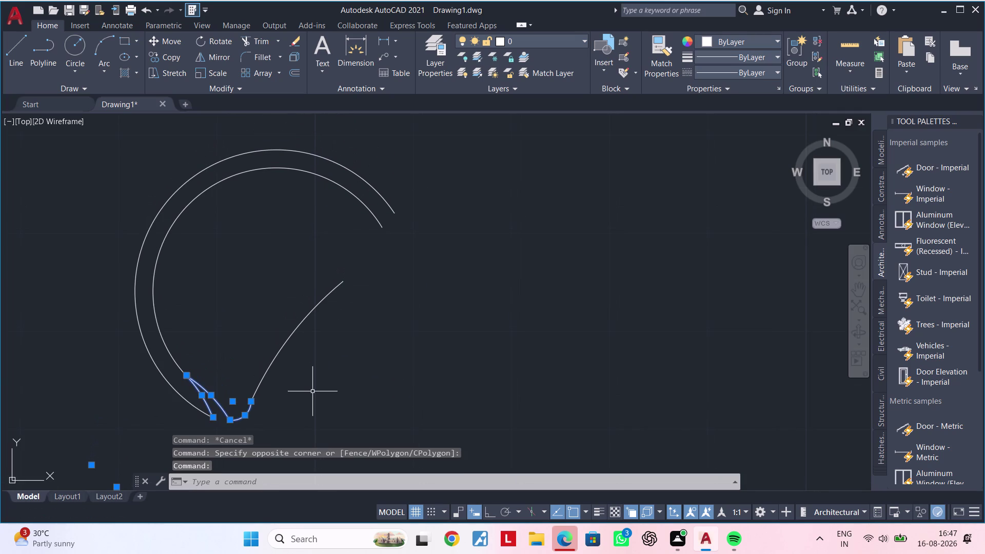
text(mi)
key(space)
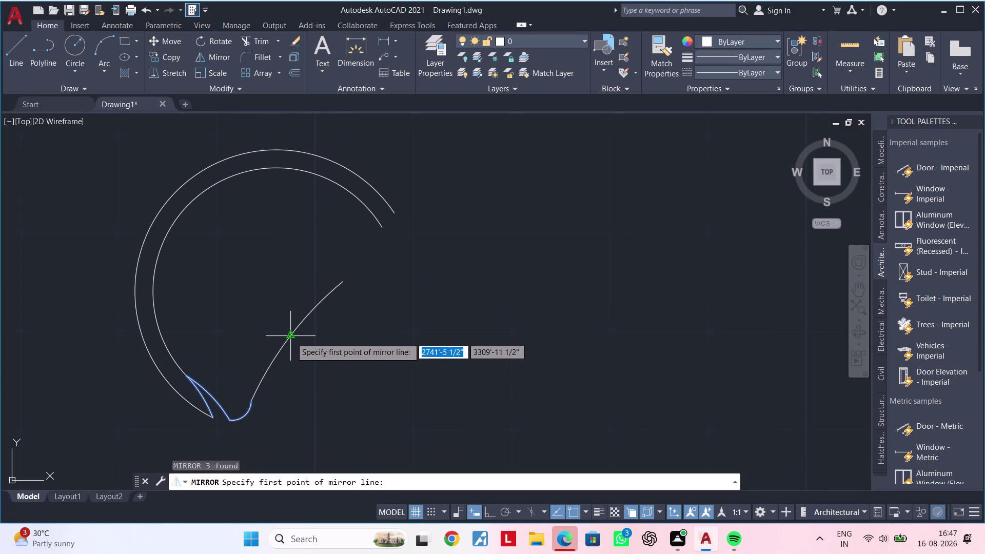
click(291, 338)
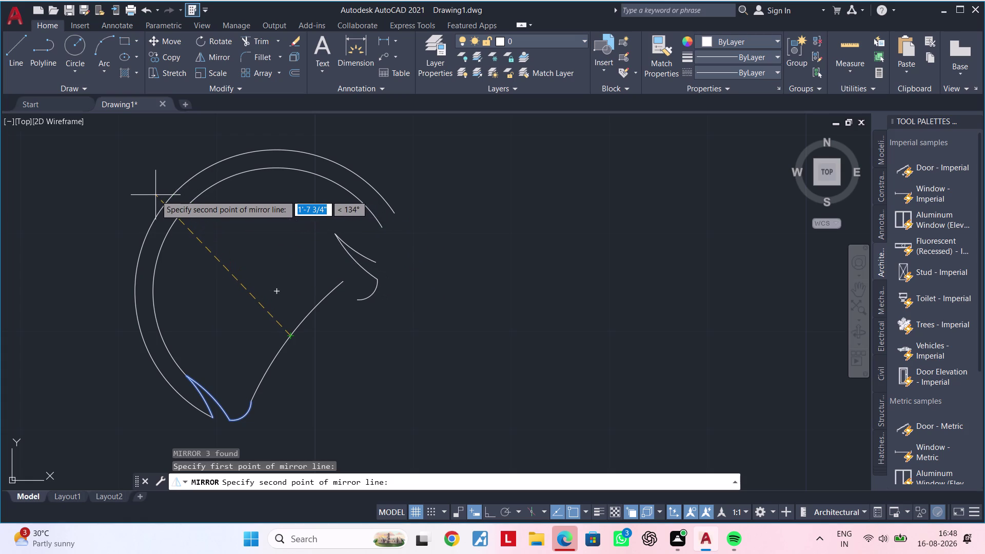
key(Escape)
key(Escape)
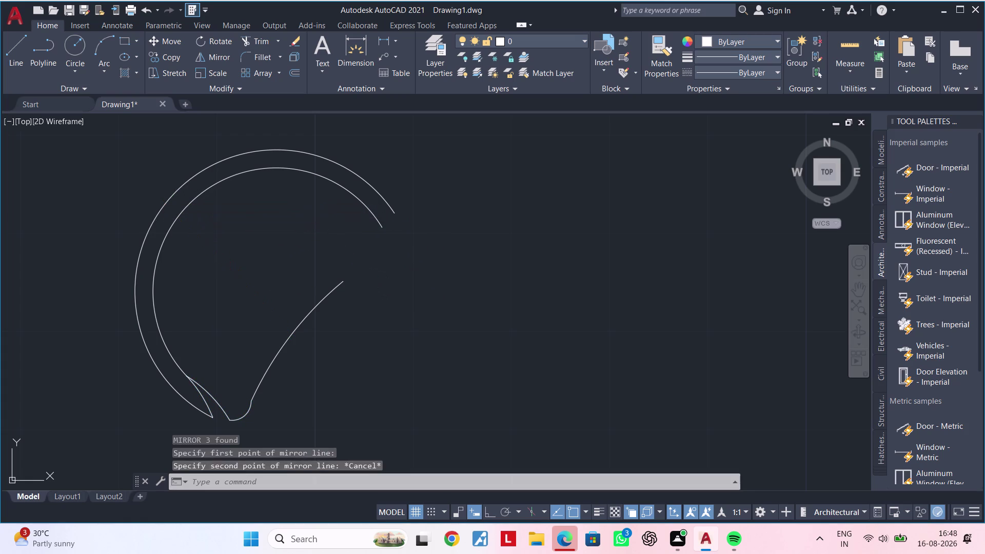
key(Escape)
Select the tip's straight line and its two curves.
middle_drag(226, 342, 233, 310)
drag(237, 325, 237, 330)
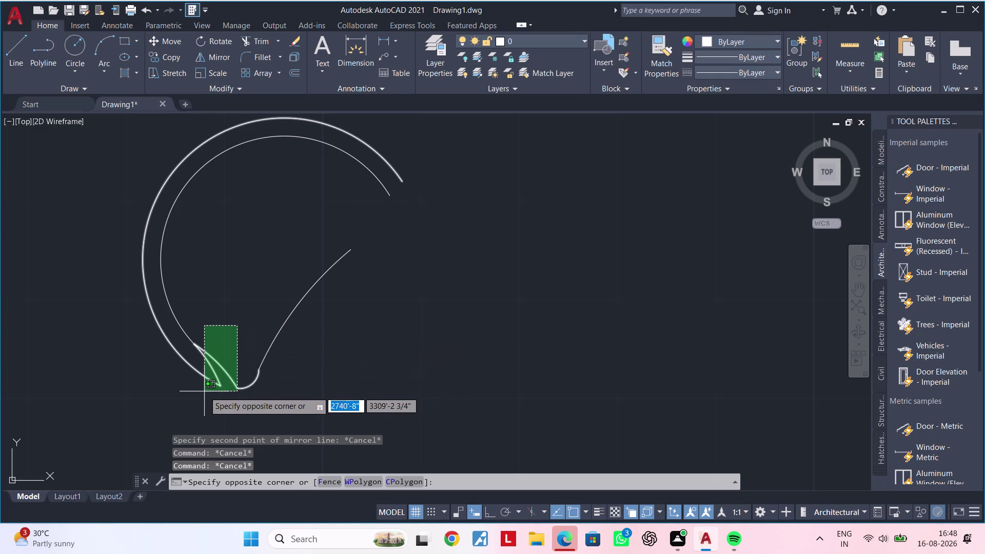
key(Escape)
click(213, 373)
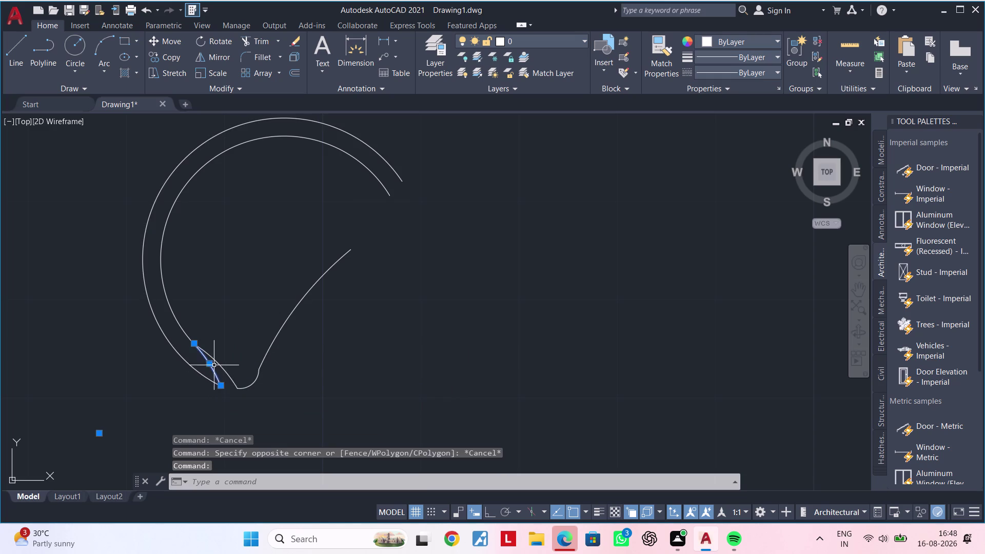
click(216, 361)
middle_drag(286, 300, 268, 250)
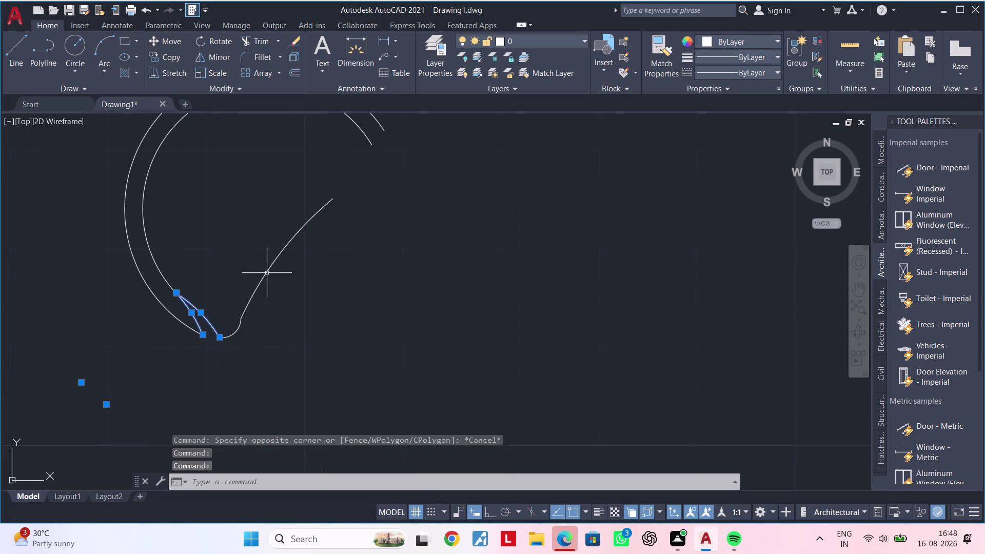
click(236, 332)
middle_drag(322, 299, 311, 357)
scroll(up, 3)
Mirror the three tip pieces from the outer arc to the hook centre, erasing the originals.
text(mi)
key(space)
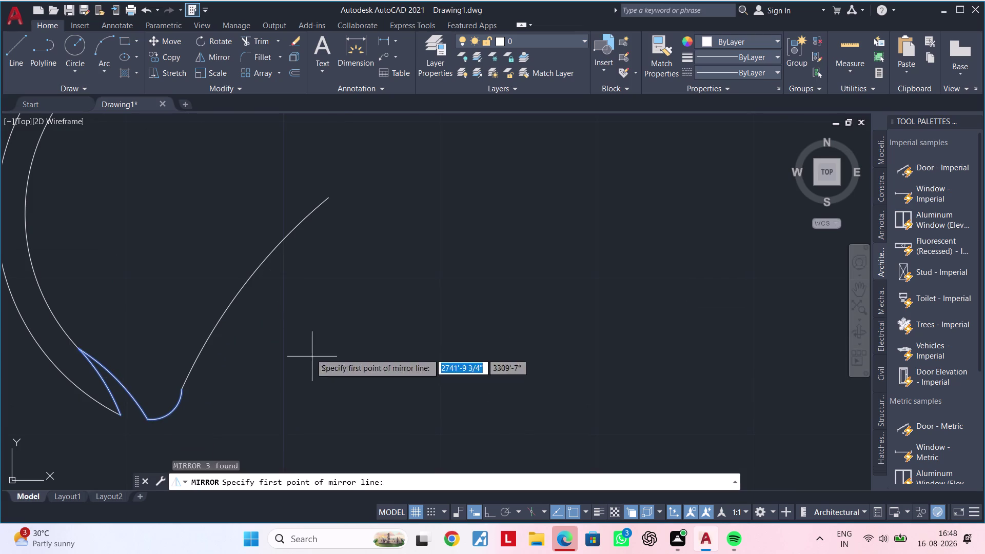
scroll(down, 3)
middle_drag(210, 247, 220, 340)
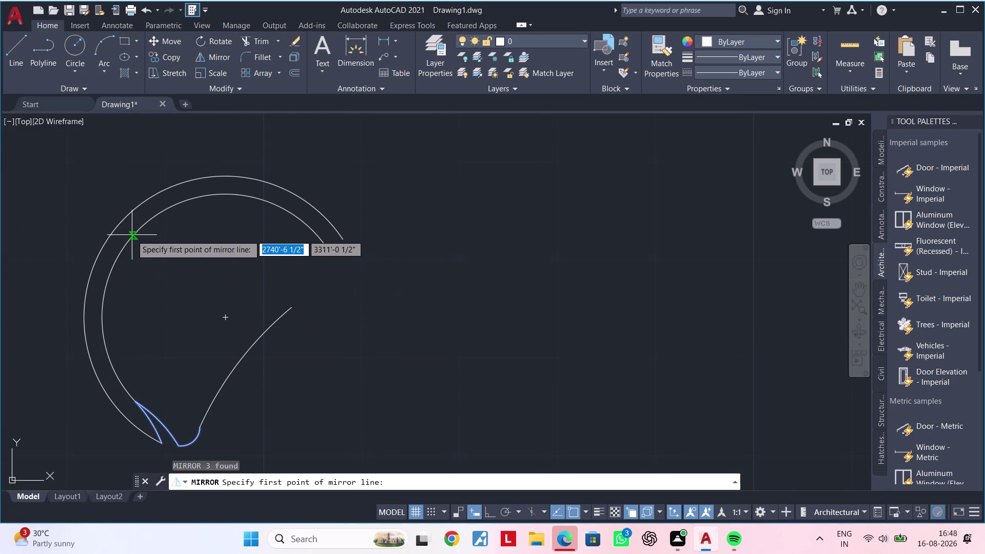
click(121, 224)
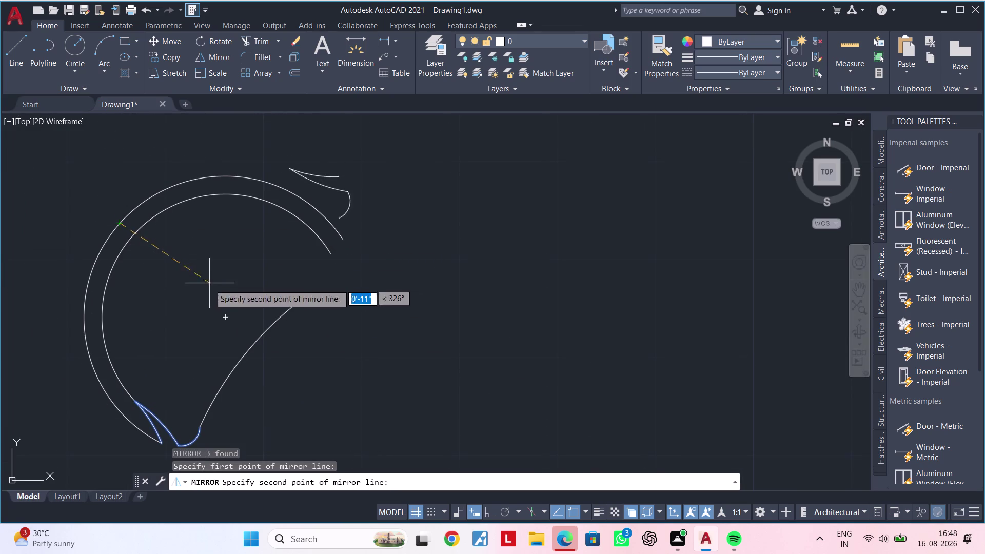
click(255, 344)
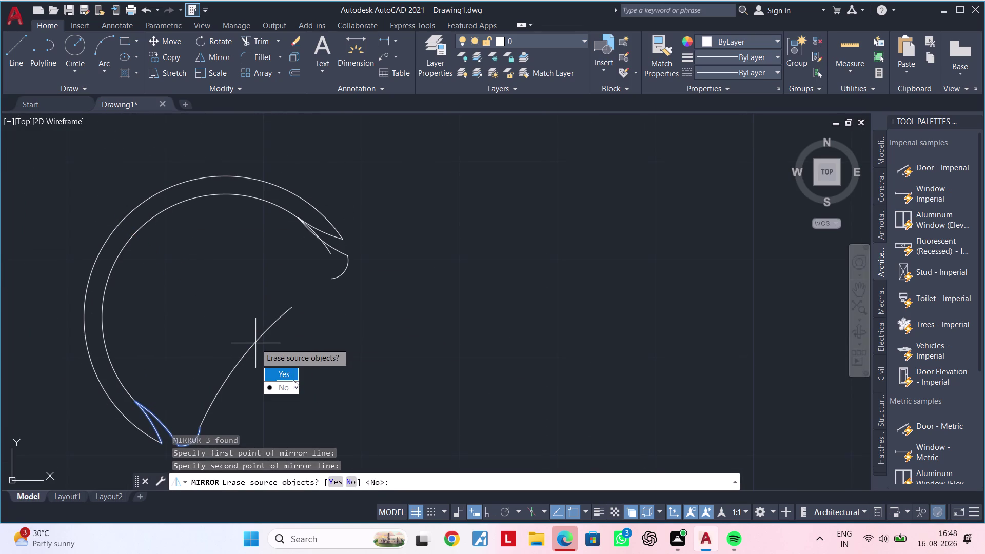
drag(292, 378, 255, 343)
middle_drag(310, 299, 343, 291)
middle_drag(345, 247, 311, 316)
scroll(up, 3)
scroll(up, 3)
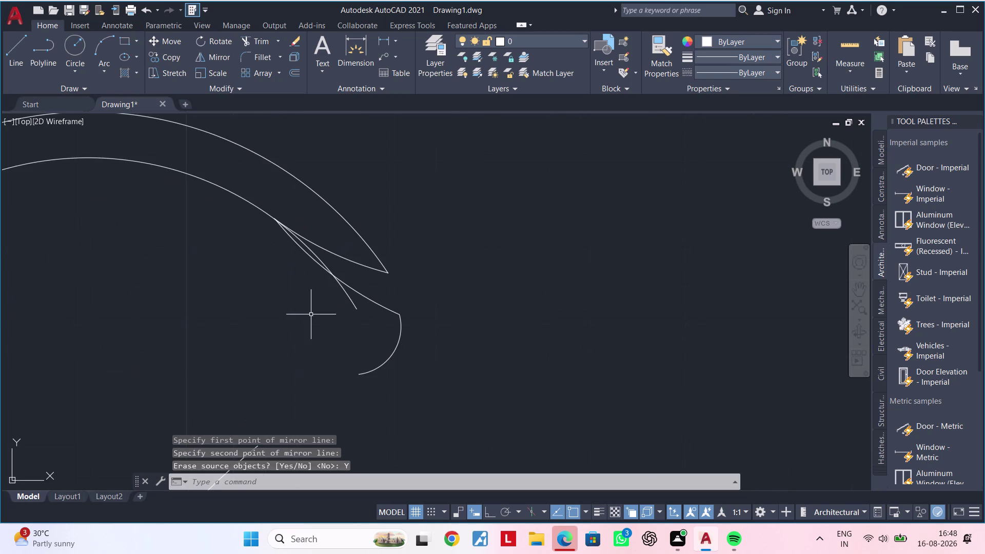
middle_drag(310, 314, 306, 337)
key(Escape)
key(Escape)
Start trimming the overlapping tip lines, then cancel the trim.
scroll(up, 3)
text(tr)
key(space)
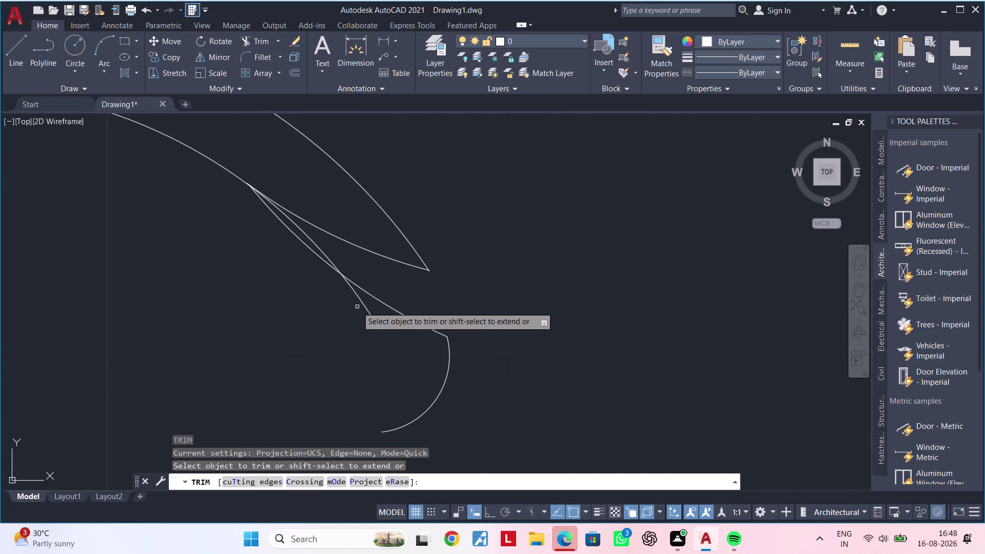
scroll(down, 3)
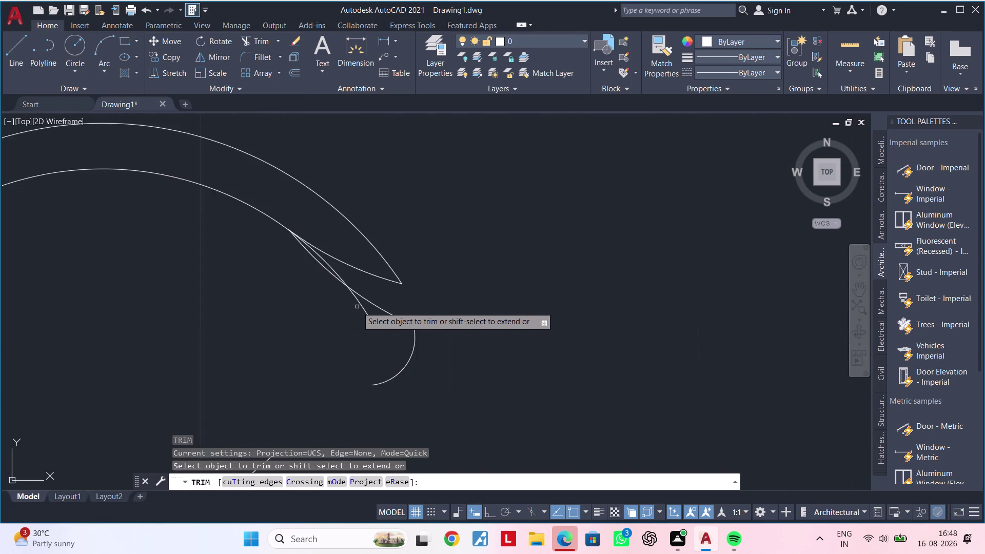
scroll(down, 3)
scroll(down, 3)
middle_drag(338, 323, 357, 224)
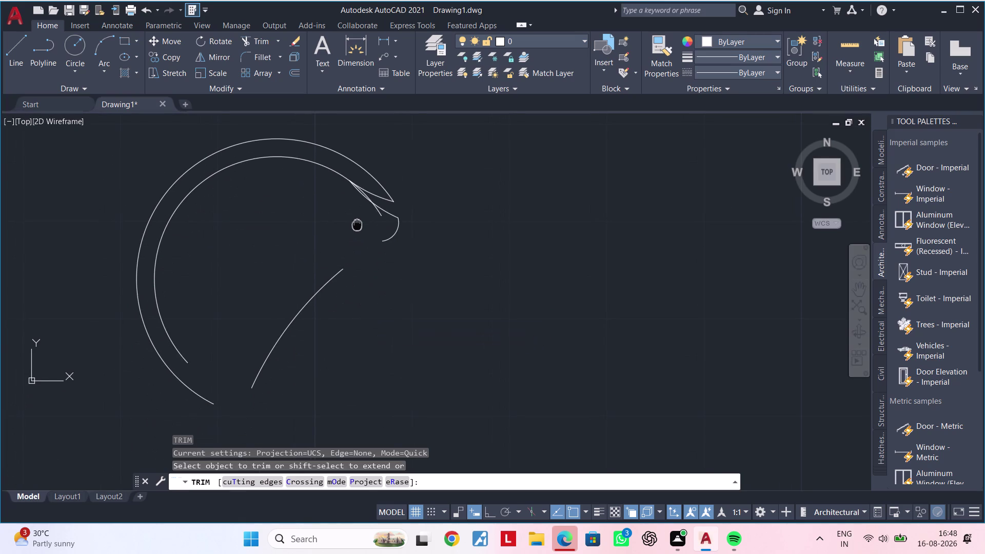
middle_drag(357, 224, 357, 234)
key(Escape)
key(Escape)
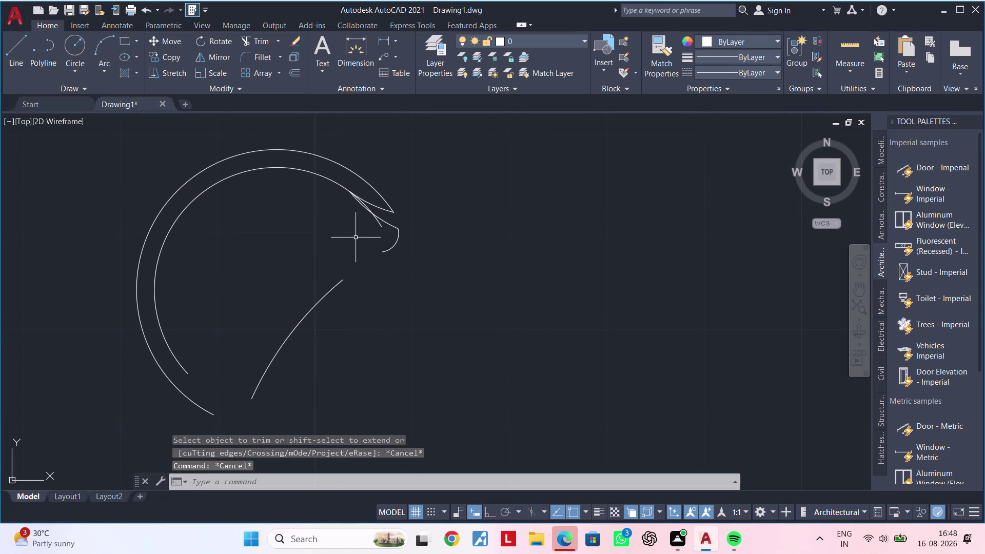
Undo back through the earlier mirror so the tip returns to the hook's bottom.
key(Escape)
key(ctrl+z)
key(ctrl+z)
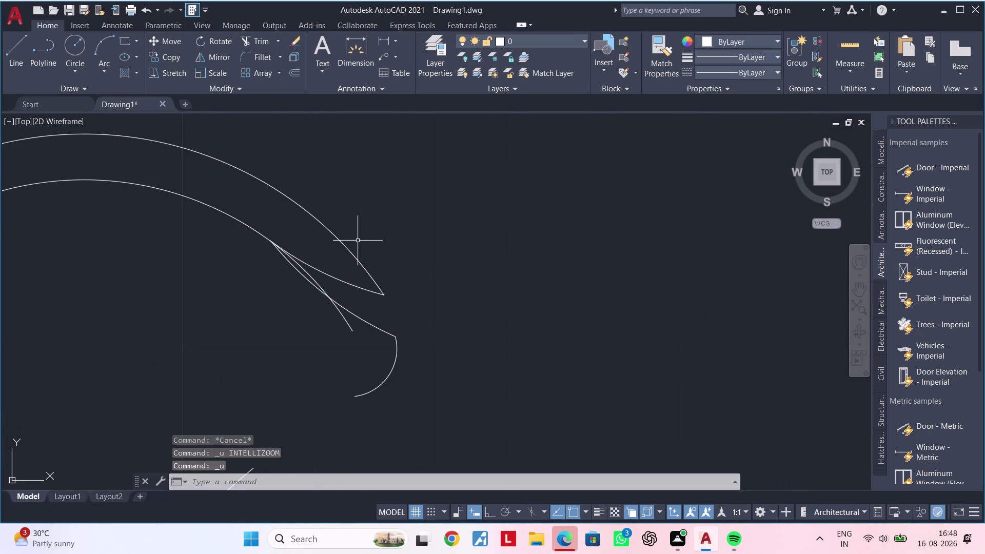
key(ctrl+z)
key(ctrl+z)
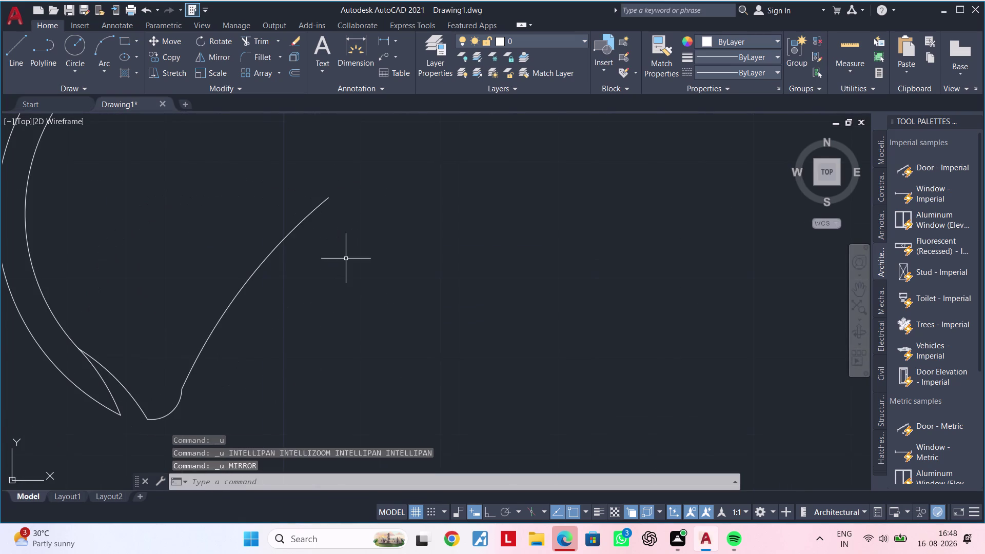
middle_drag(302, 262, 385, 265)
key(Escape)
Select the tip's straight line, first curve and rounded curve.
click(185, 381)
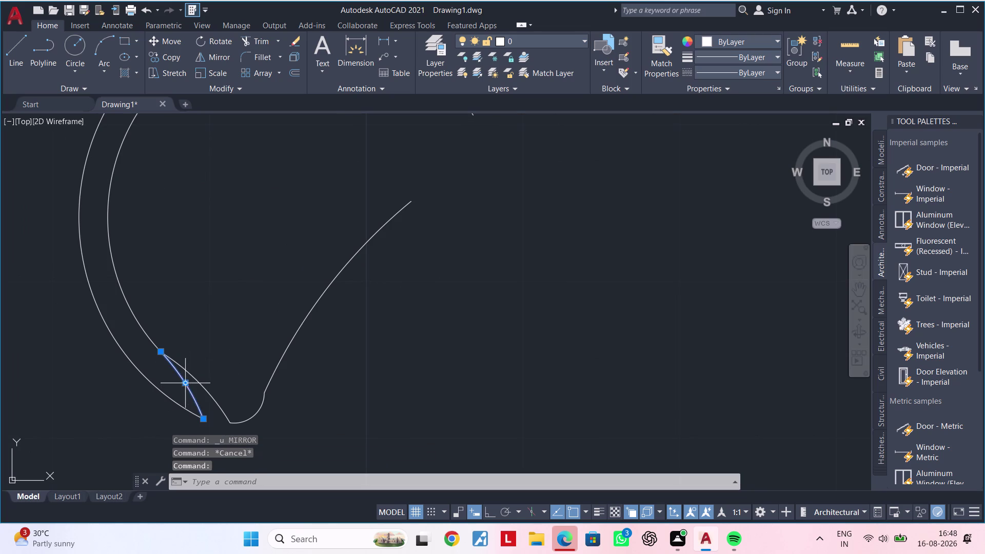
click(194, 378)
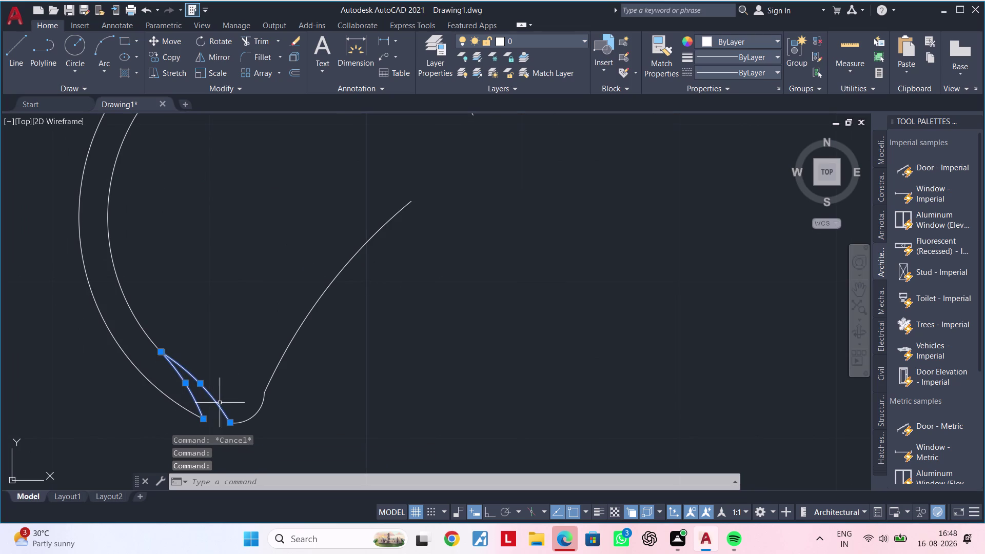
click(253, 414)
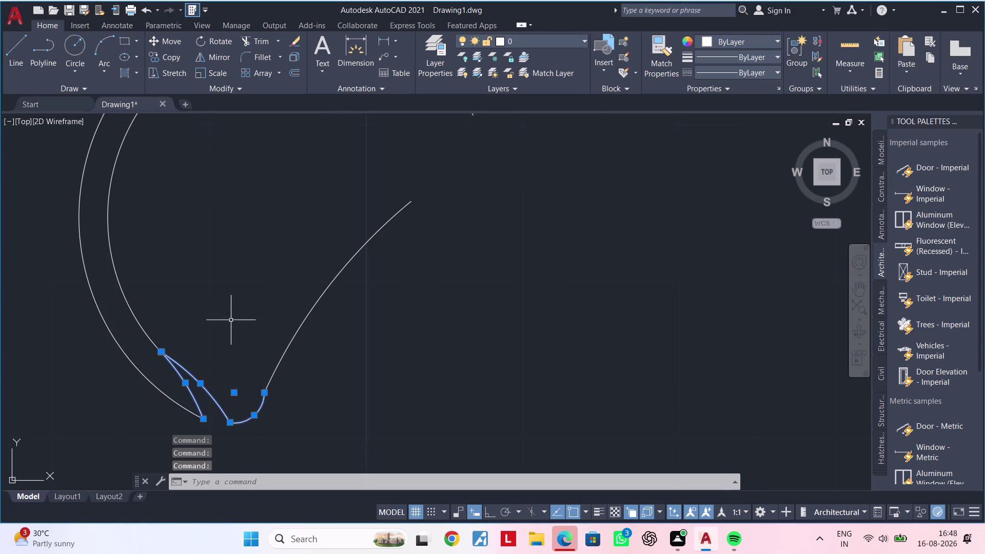
scroll(down, 3)
middle_drag(235, 294, 223, 325)
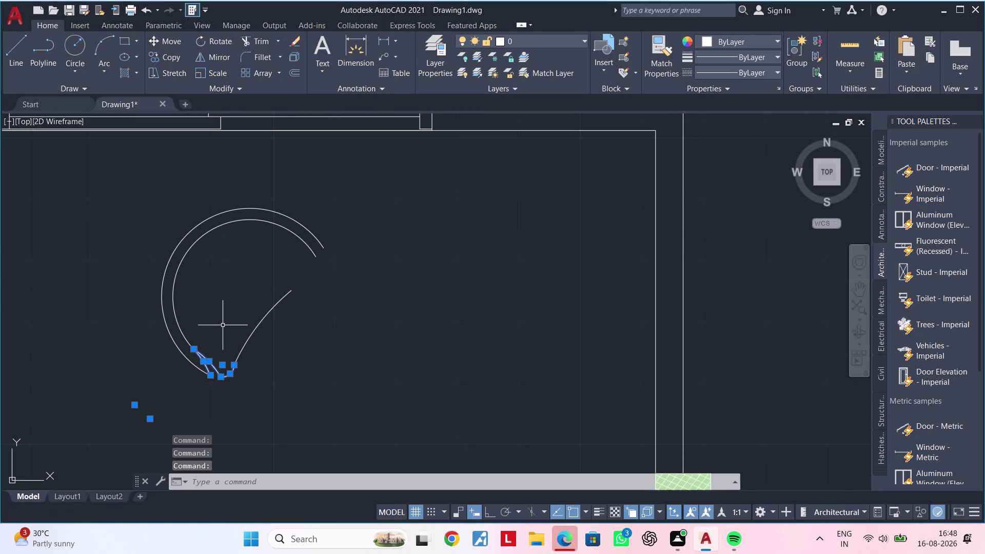
Mirror the three tip pieces across the outer-arc-to-centre axis, keeping the originals.
text(mi)
key(space)
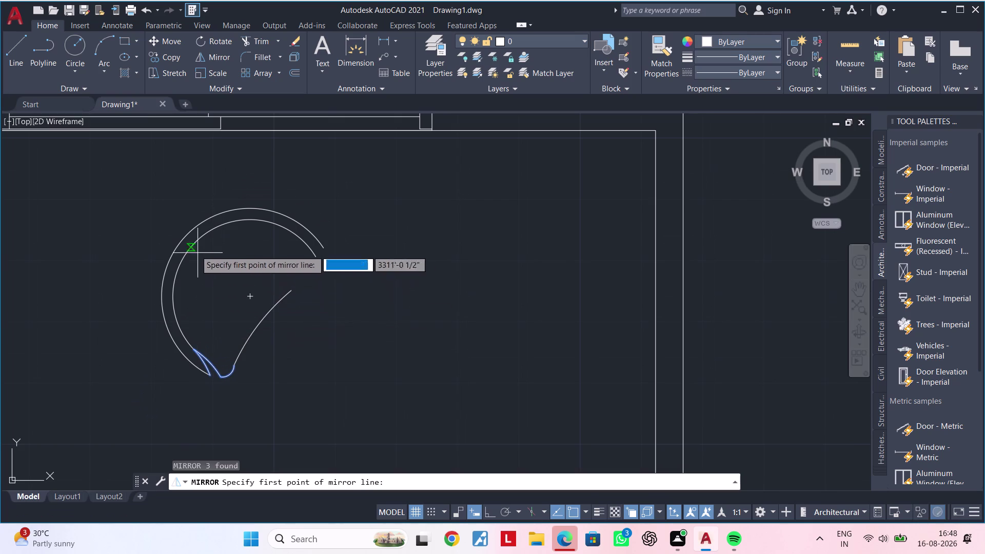
click(184, 235)
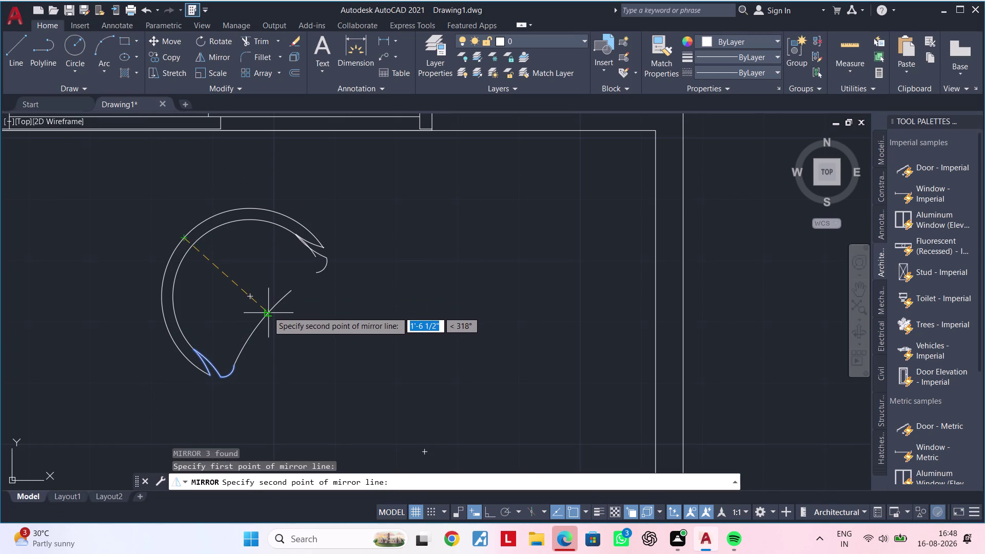
click(268, 311)
drag(301, 357, 268, 311)
scroll(up, 3)
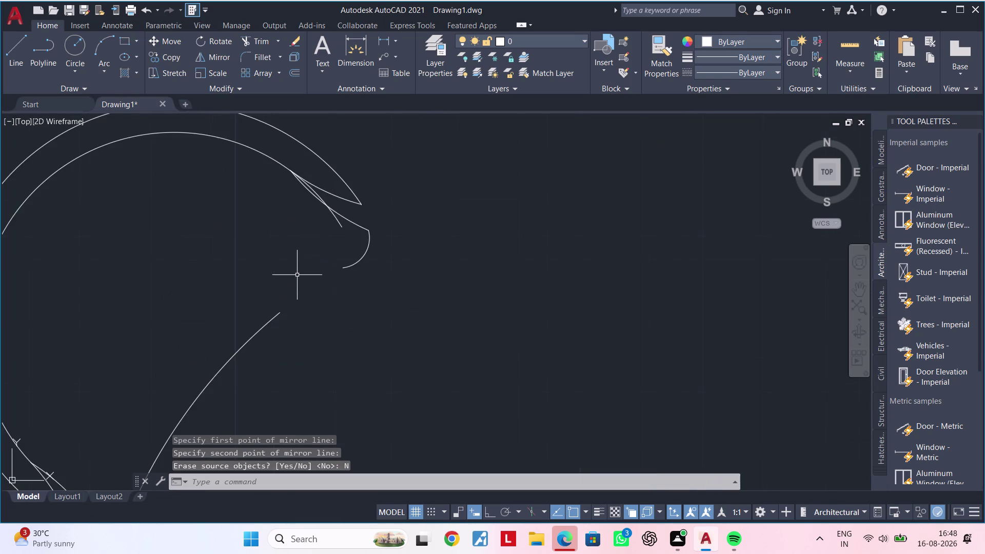